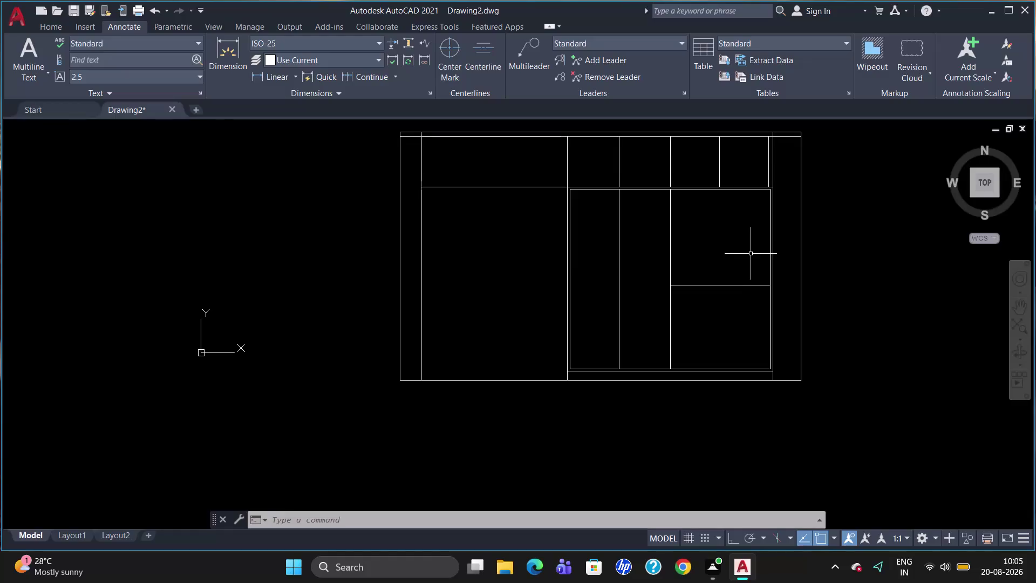
Double the vertical divider with an 18-unit offset copy beside it.
scroll(up, 3)
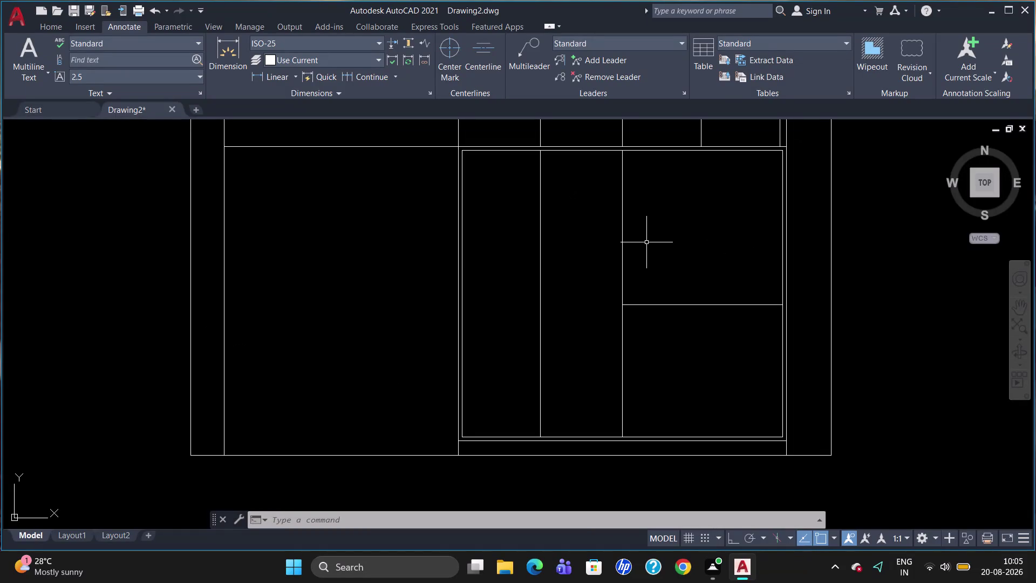
key(o)
key(Return)
text(19)
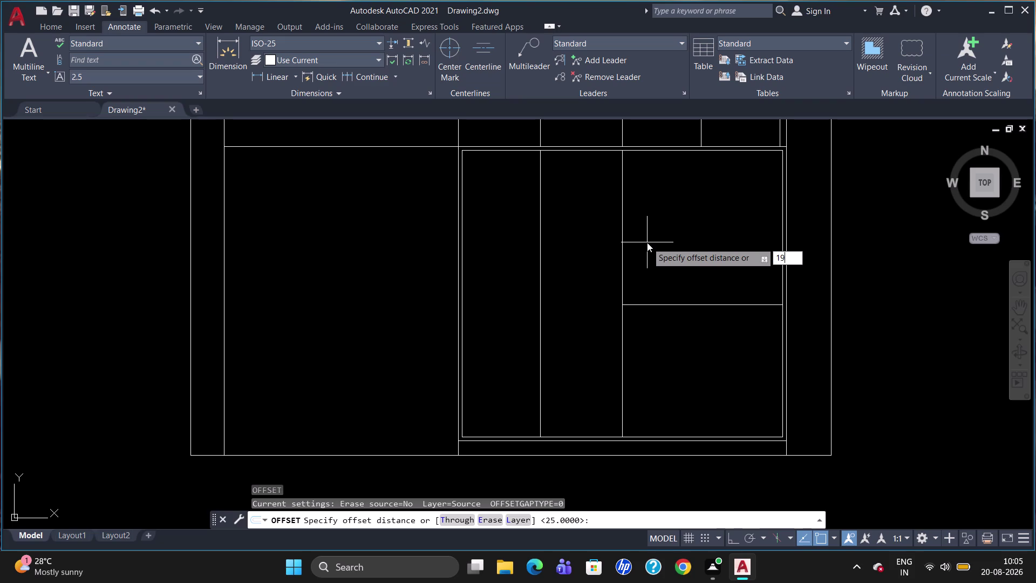
key(BackSpace)
key(8)
key(Return)
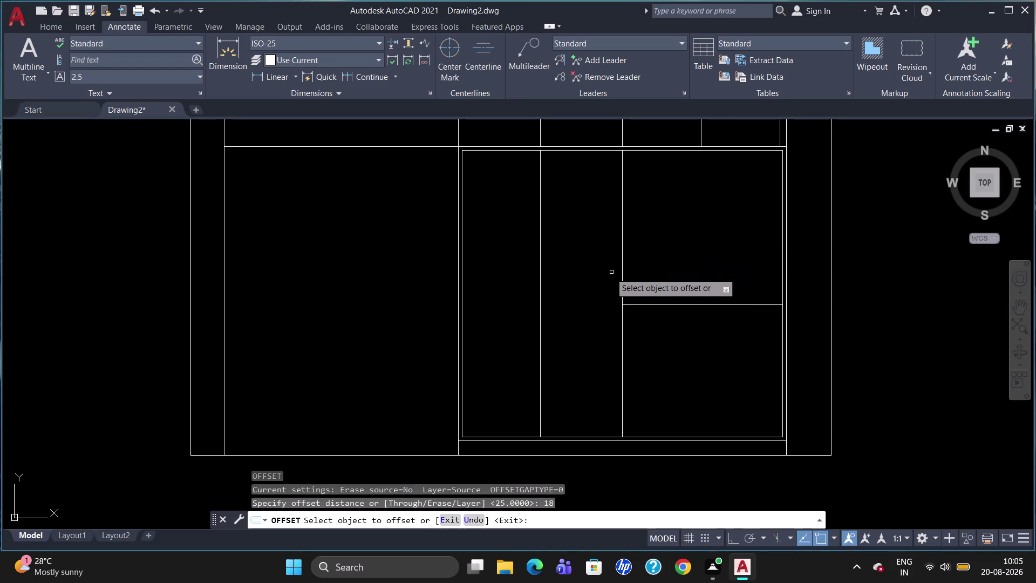
click(622, 279)
click(653, 292)
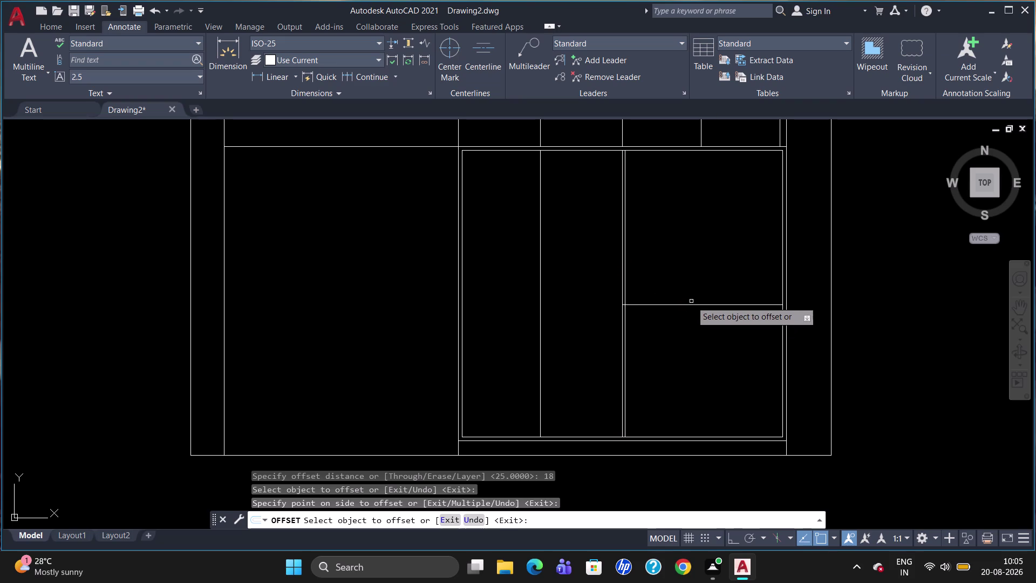
Double the horizontal shelf line with an 18-unit copy just below it.
click(692, 305)
click(692, 315)
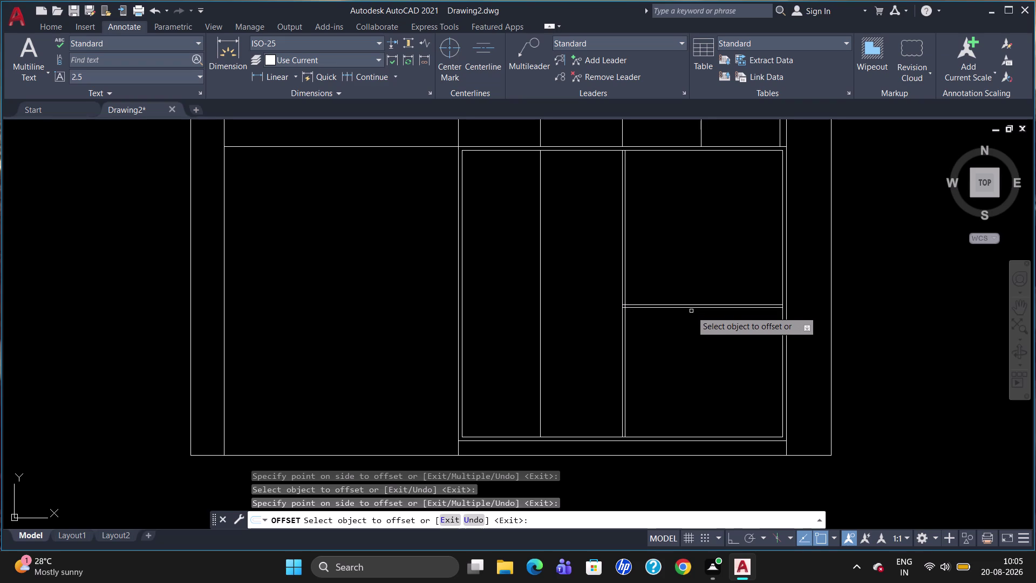
click(704, 307)
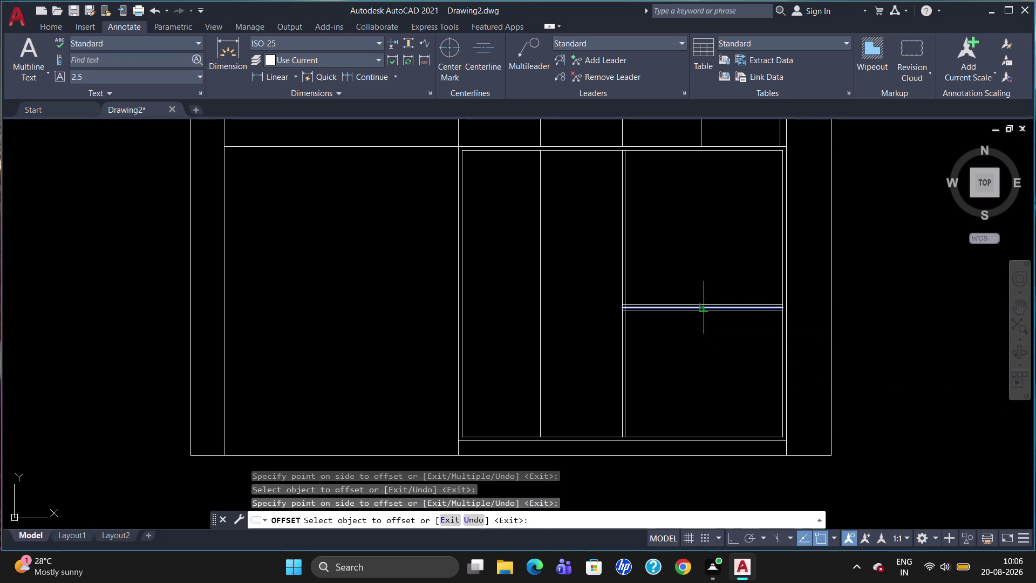
Offset the lower shelf line 200 units down to form a drawer band.
text(200)
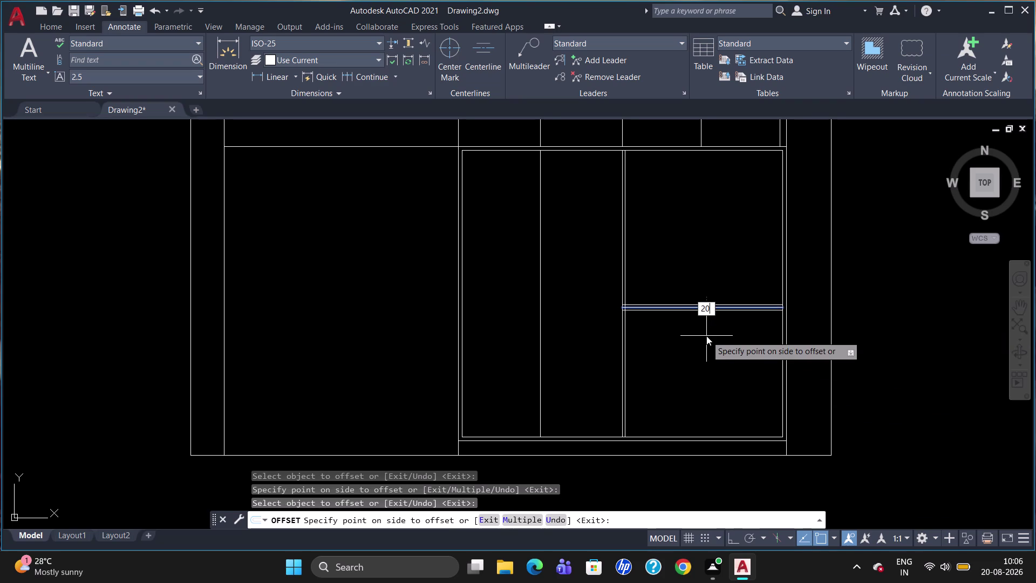
key(Return)
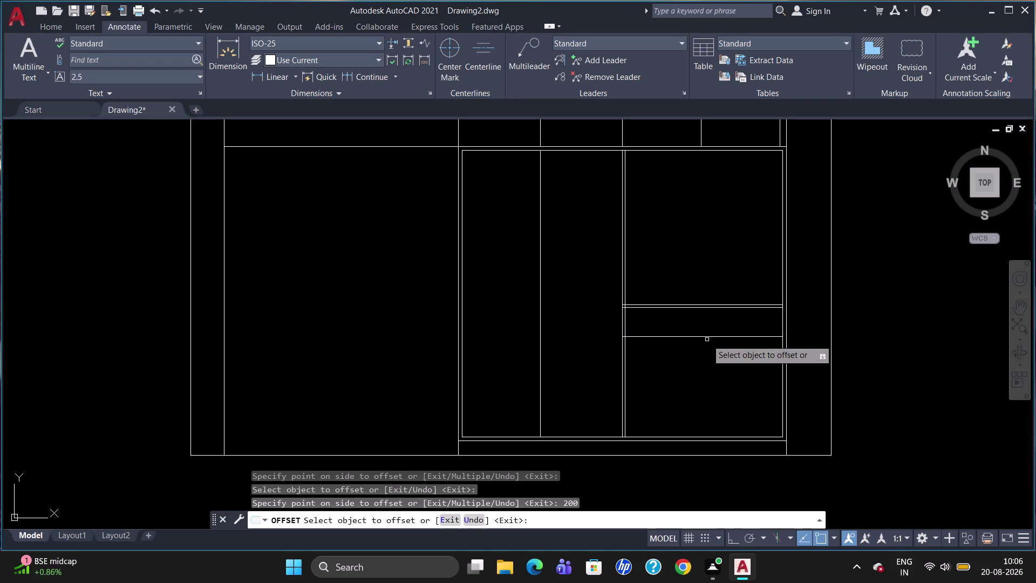
key(Escape)
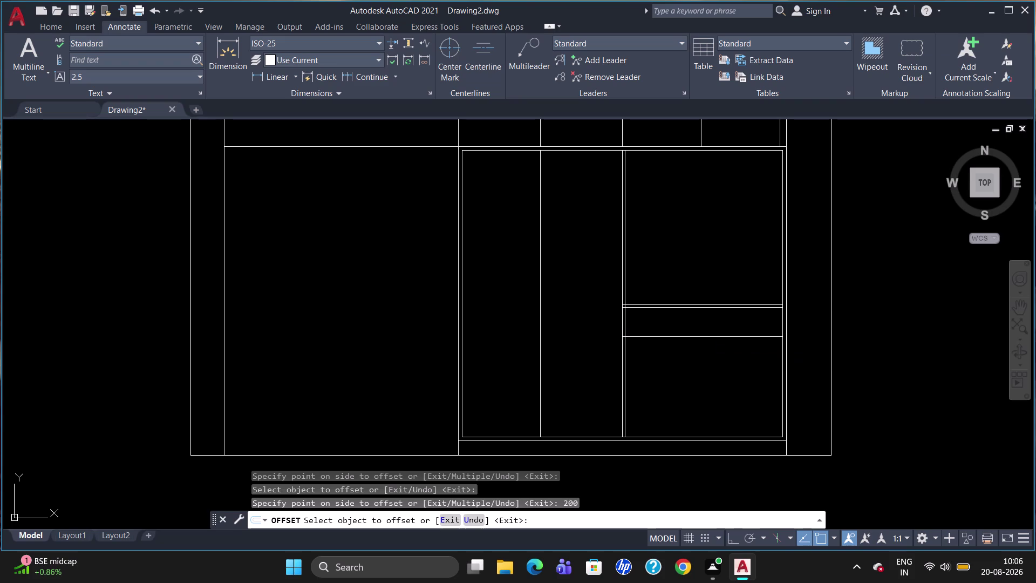
key(l)
key(Return)
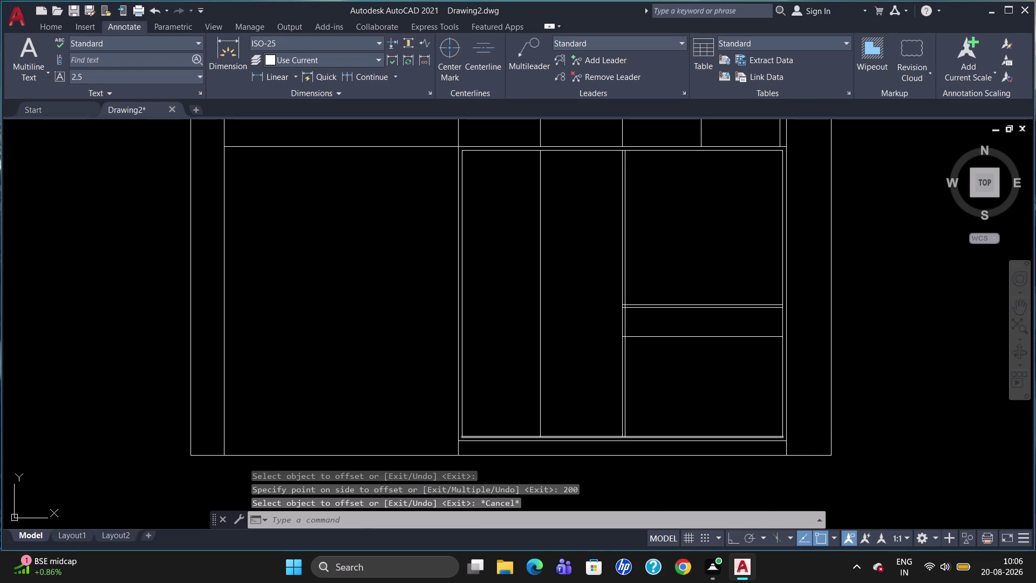
Attempt a line from a two-point midpoint, then cancel the misplaced line.
key(m)
text(2P)
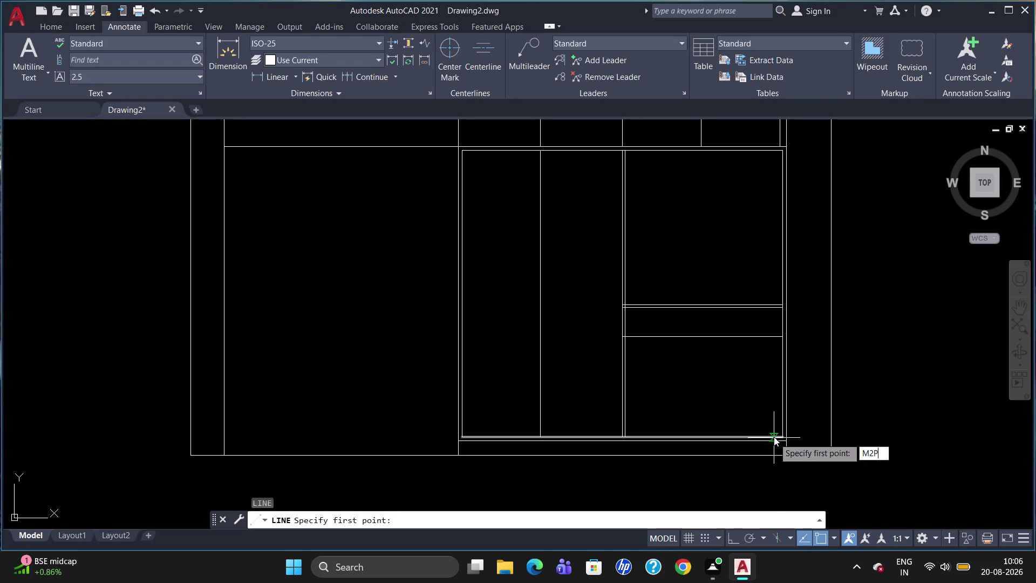
key(Return)
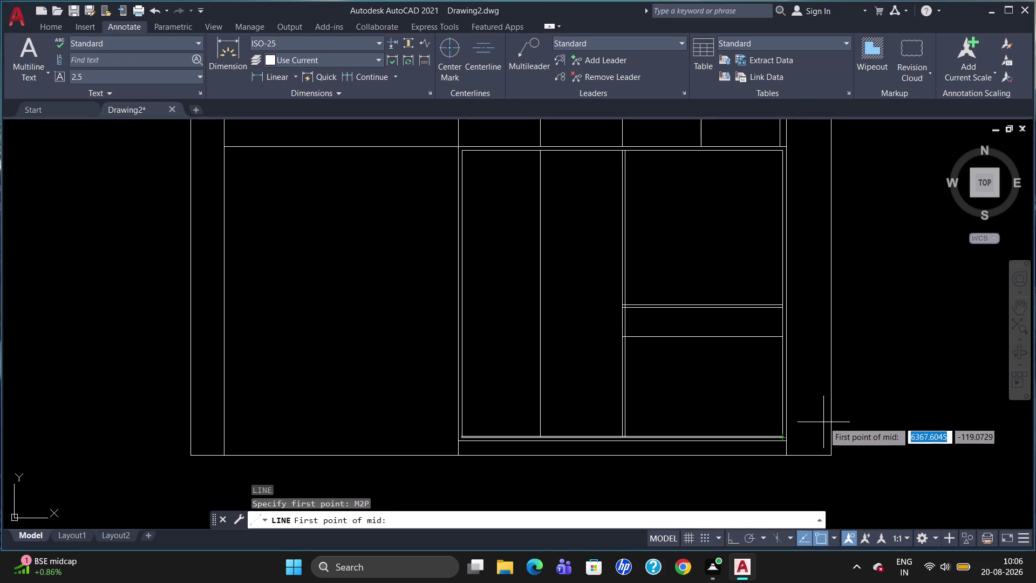
click(784, 334)
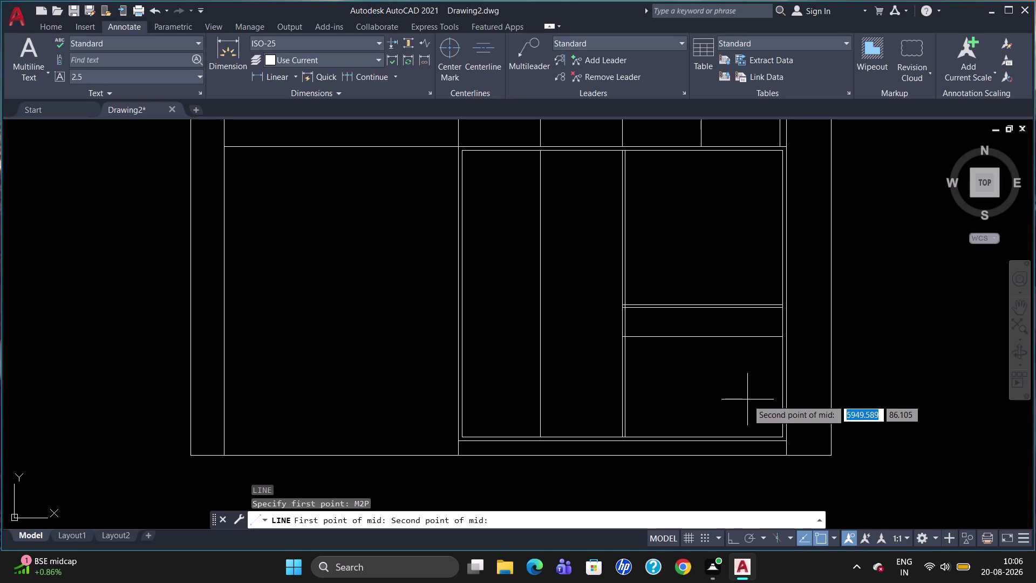
drag(782, 338, 782, 347)
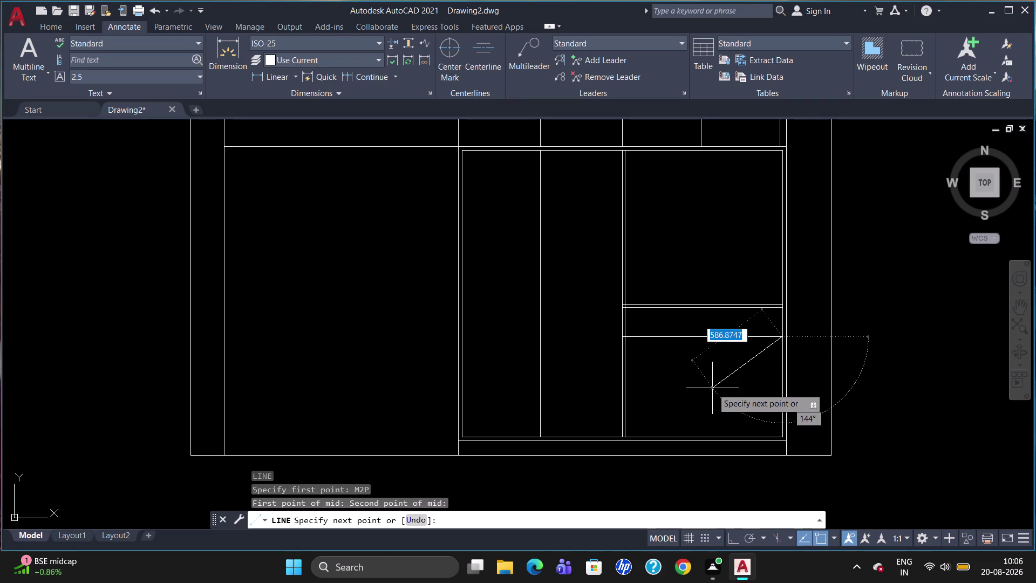
key(Escape)
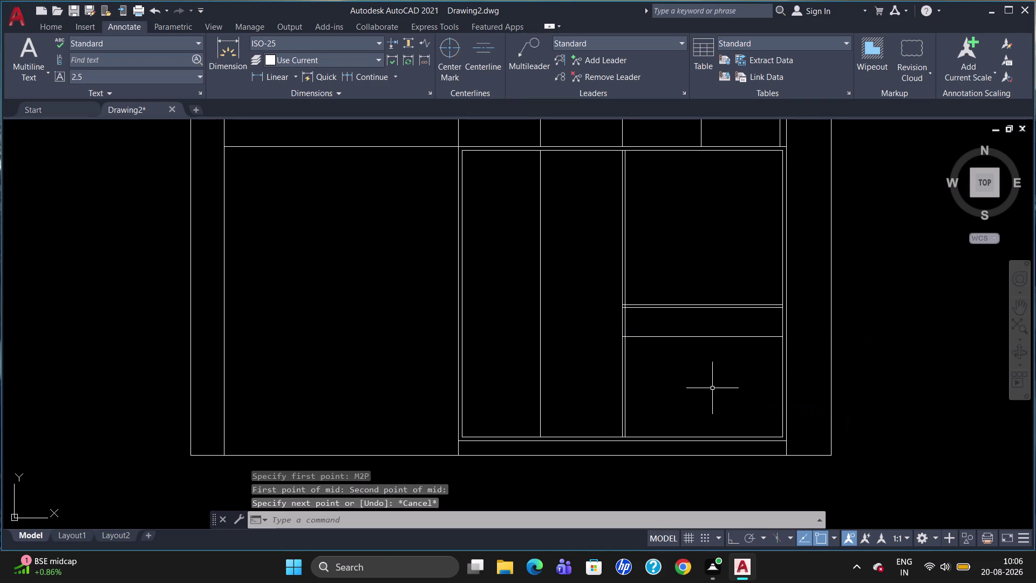
Draw a horizontal drawer line from the right edge's M2P midpoint to the left side.
key(l)
key(Return)
text(M2)
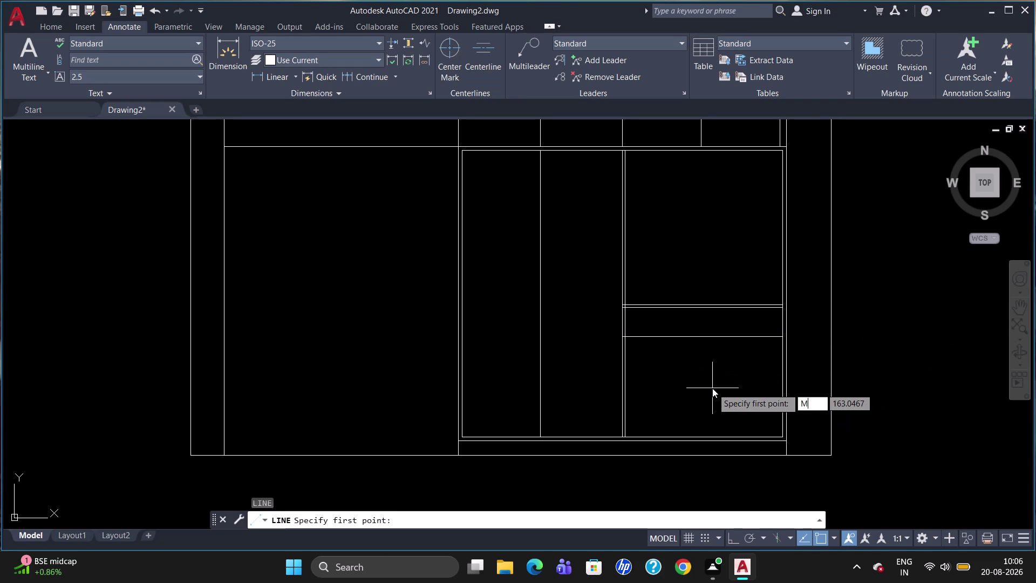
text(P)
key(Return)
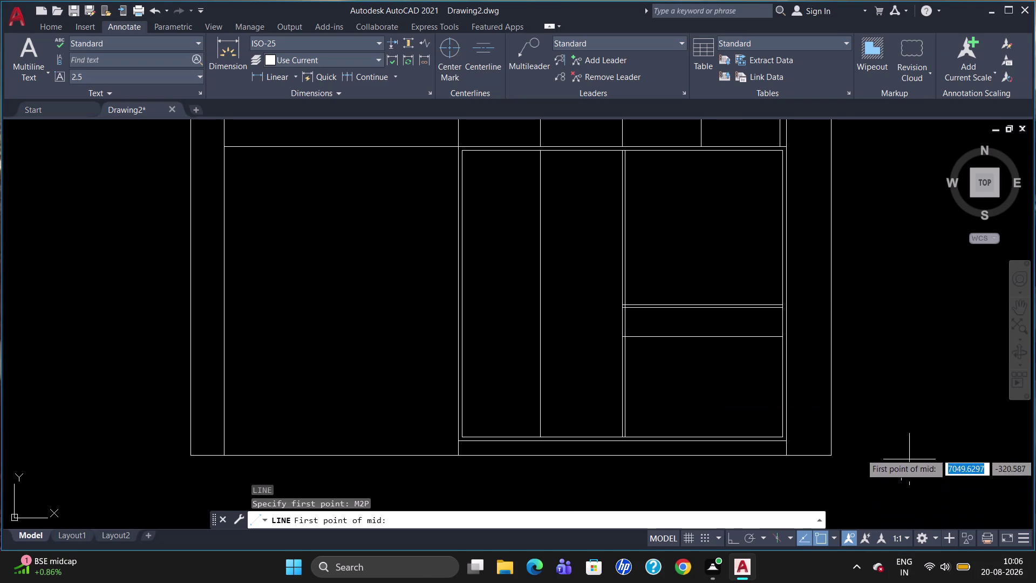
click(782, 437)
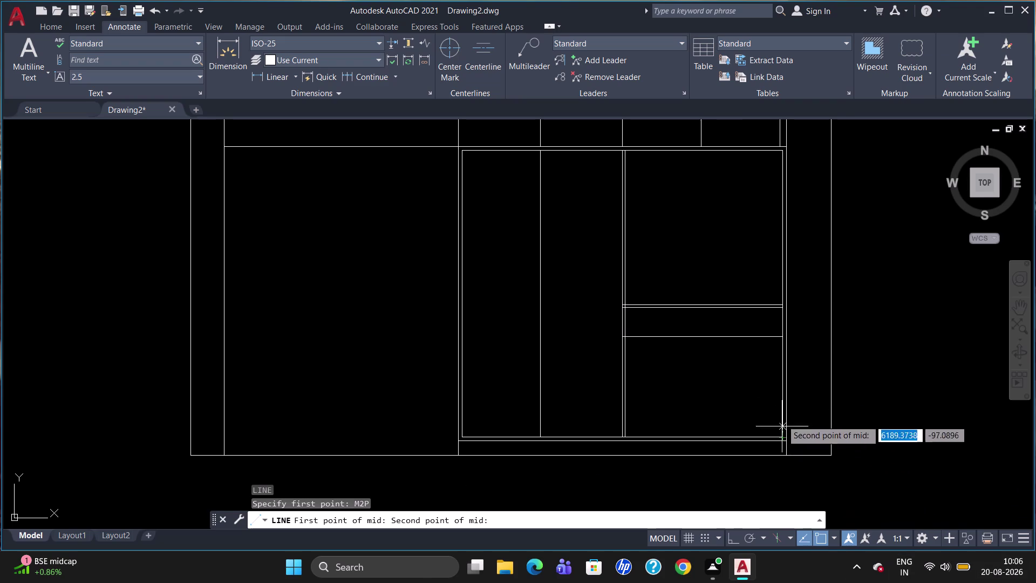
click(779, 338)
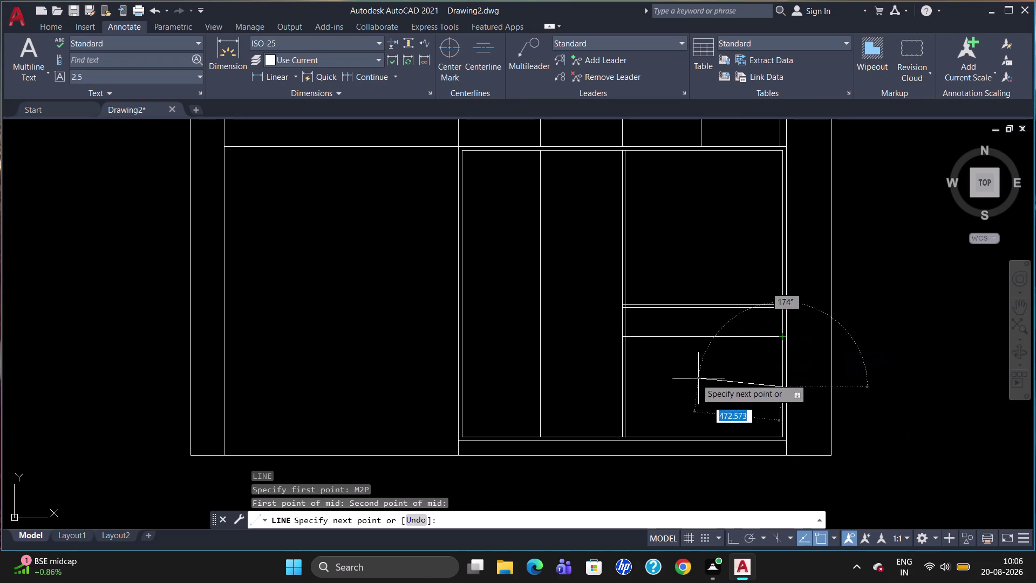
click(625, 386)
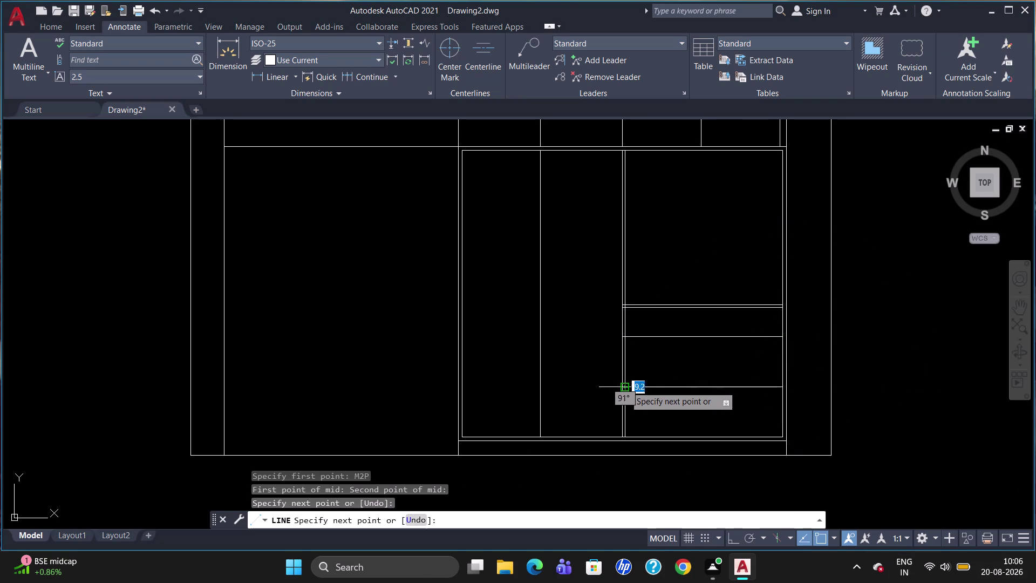
key(Escape)
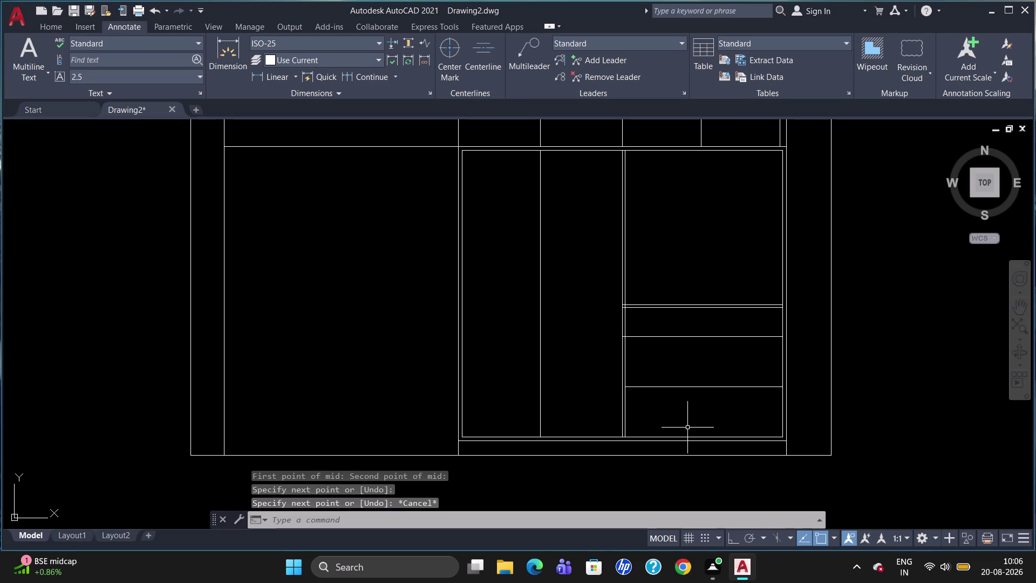
key(o)
key(Return)
Double the new drawer line with an 18-unit offset copy.
key(1)
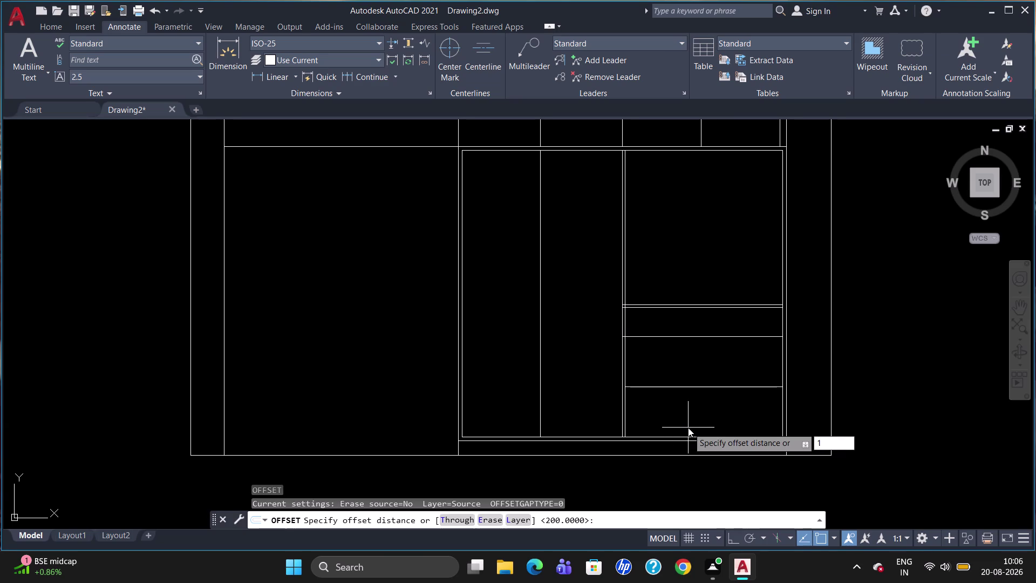
key(8)
key(Return)
click(706, 388)
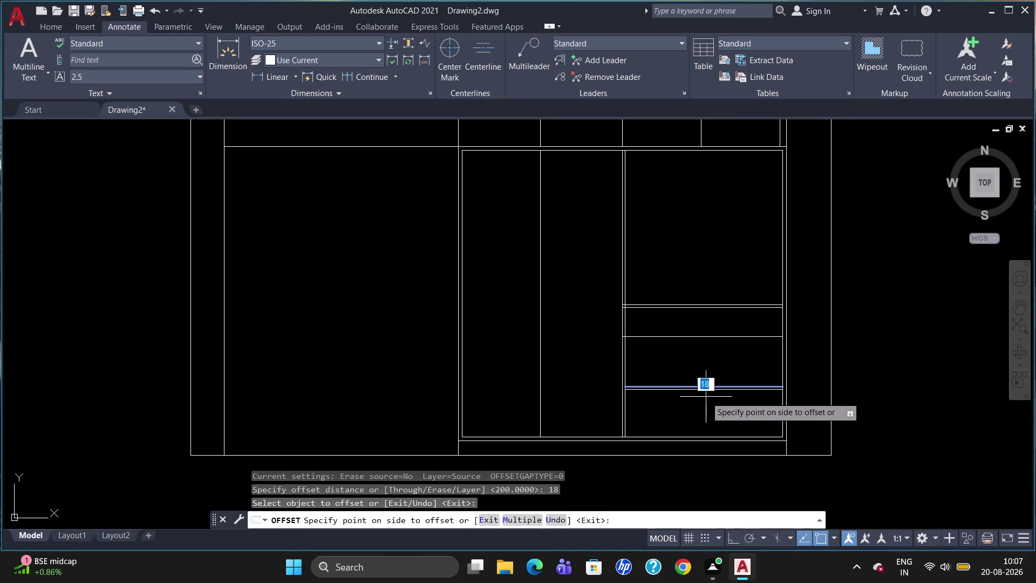
click(706, 397)
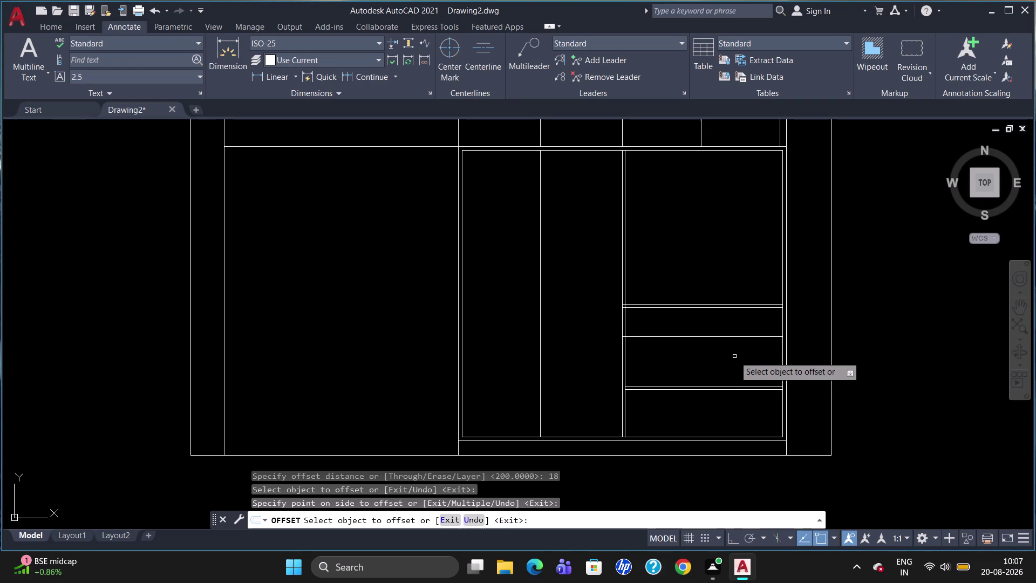
key(Escape)
Trim the overhanging line ends at the double shelf and compartment corners.
text(TR)
key(Return)
key(Return)
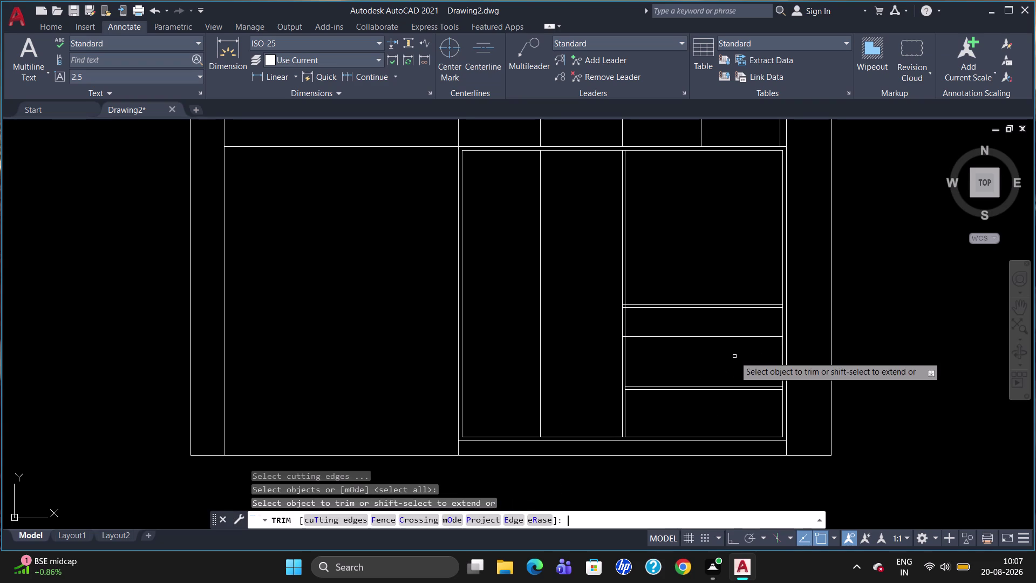
scroll(up, 3)
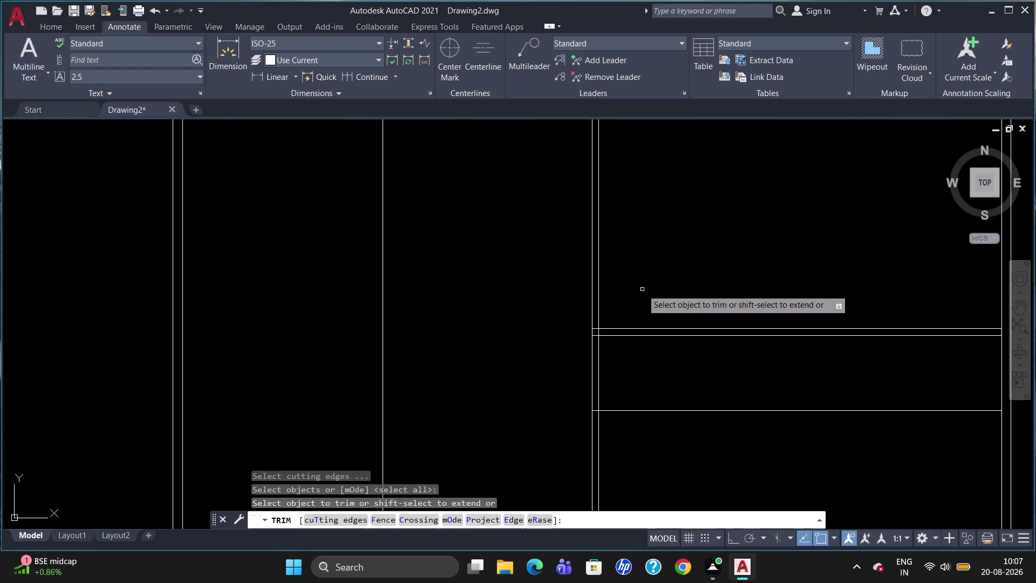
click(594, 336)
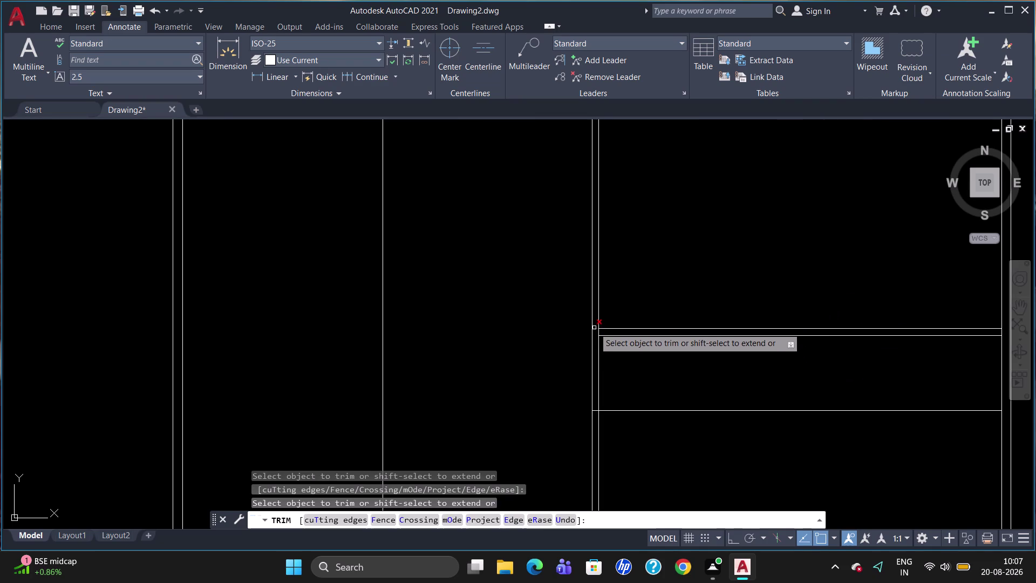
click(594, 328)
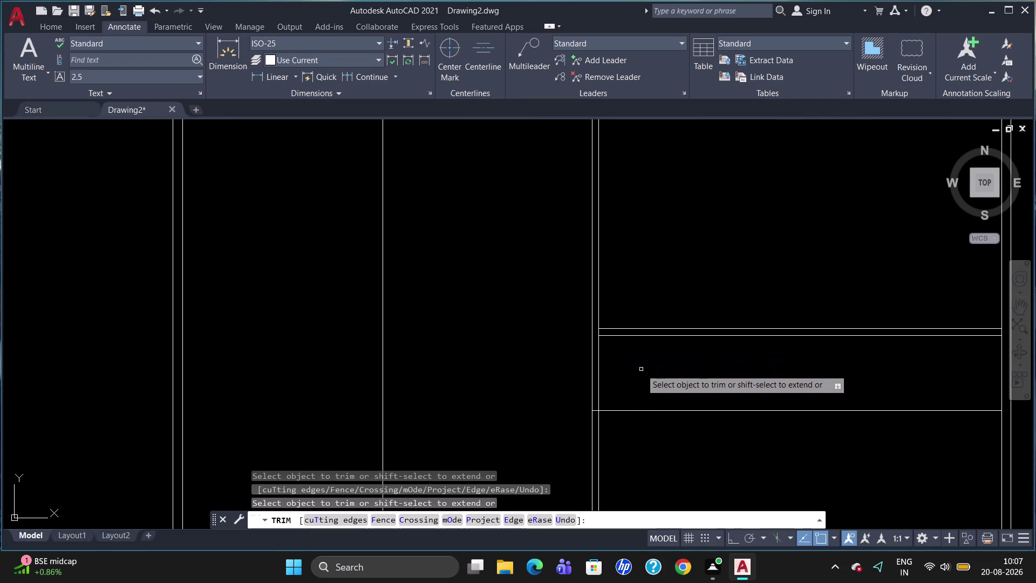
scroll(down, 3)
scroll(up, 3)
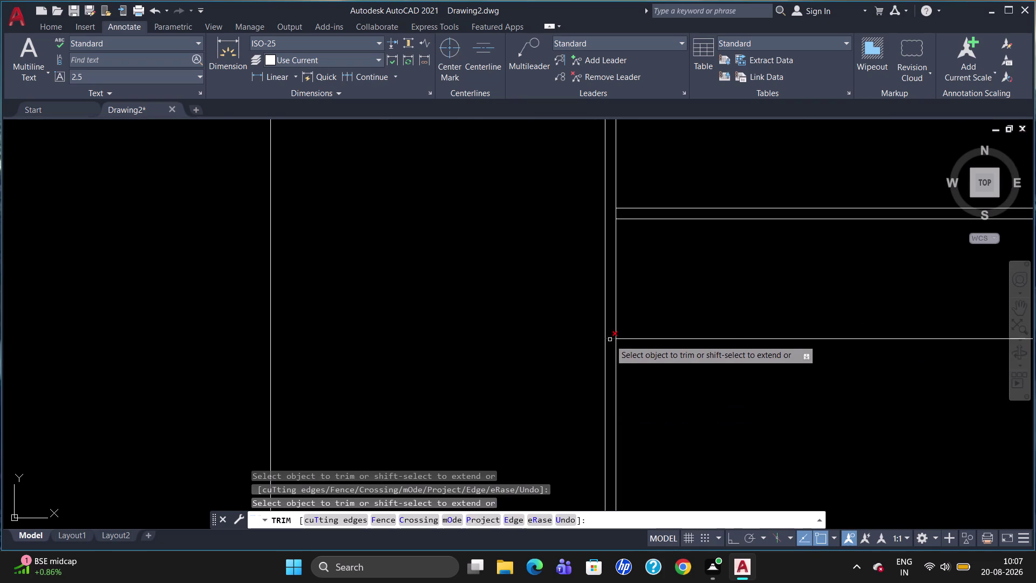
click(610, 340)
scroll(down, 3)
scroll(down, 3)
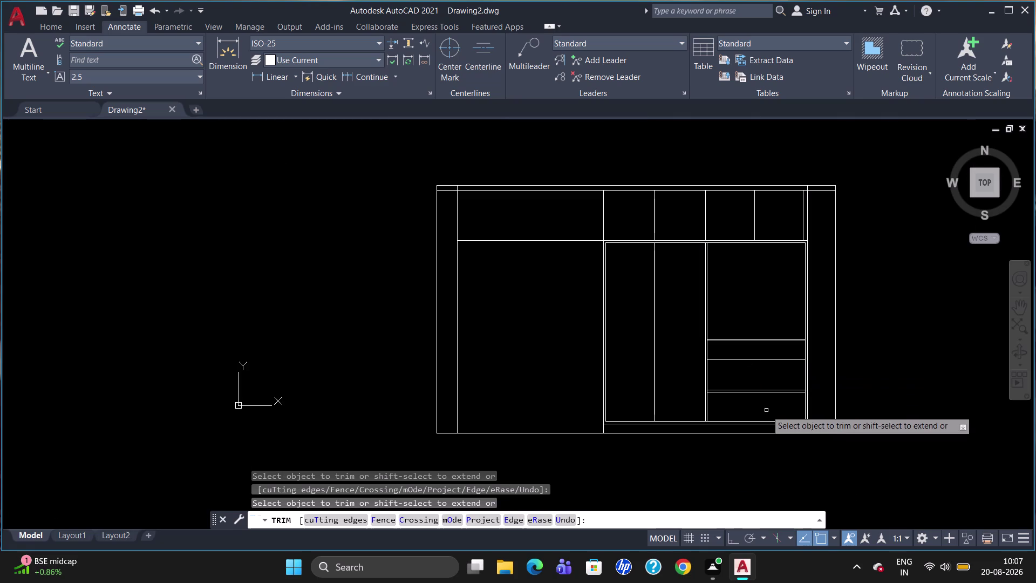
key(Escape)
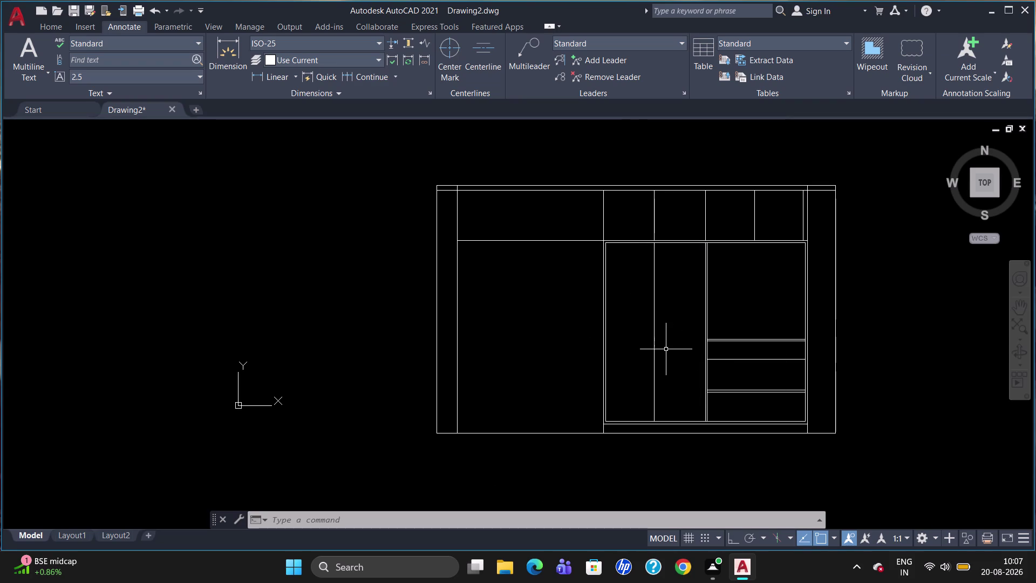
Double the central vertical divider with 9-unit offset copies.
key(o)
key(Return)
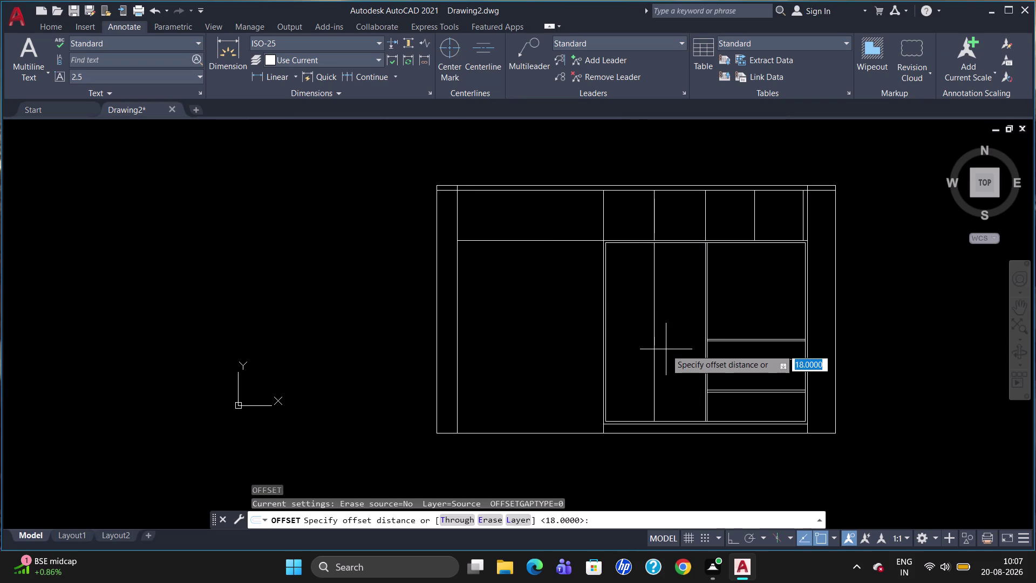
key(9)
key(Return)
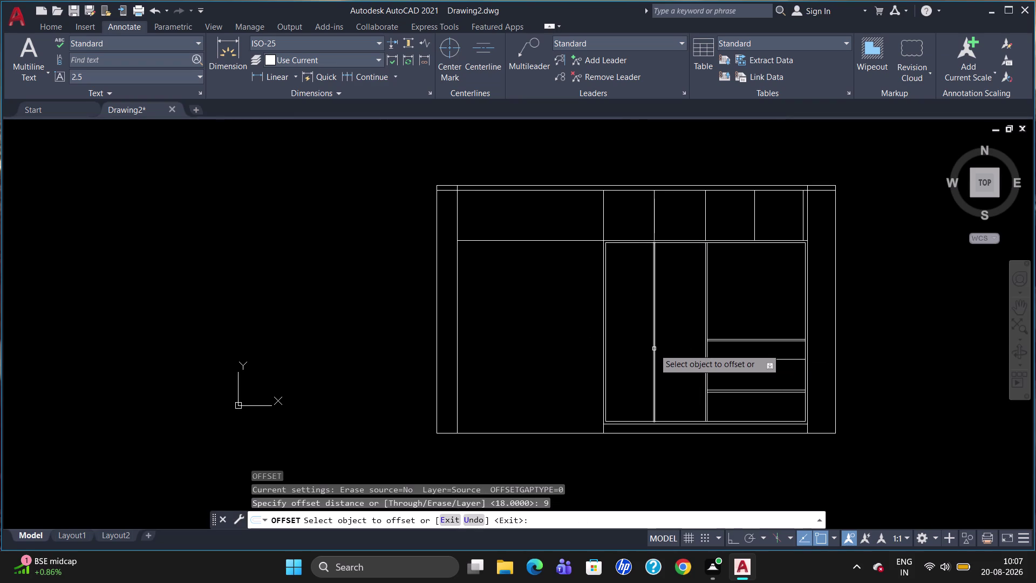
click(655, 348)
click(667, 350)
scroll(up, 3)
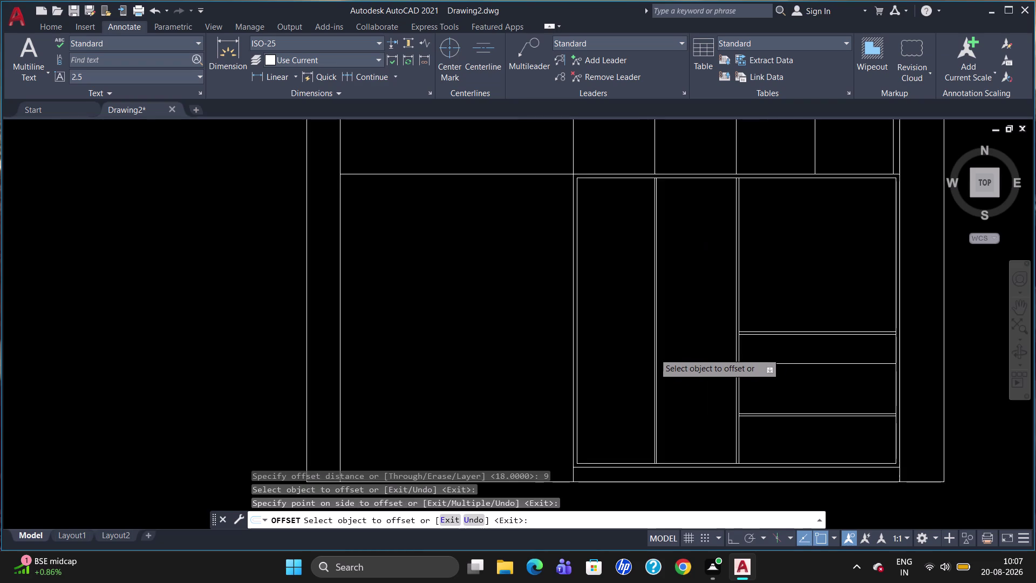
click(654, 352)
click(647, 357)
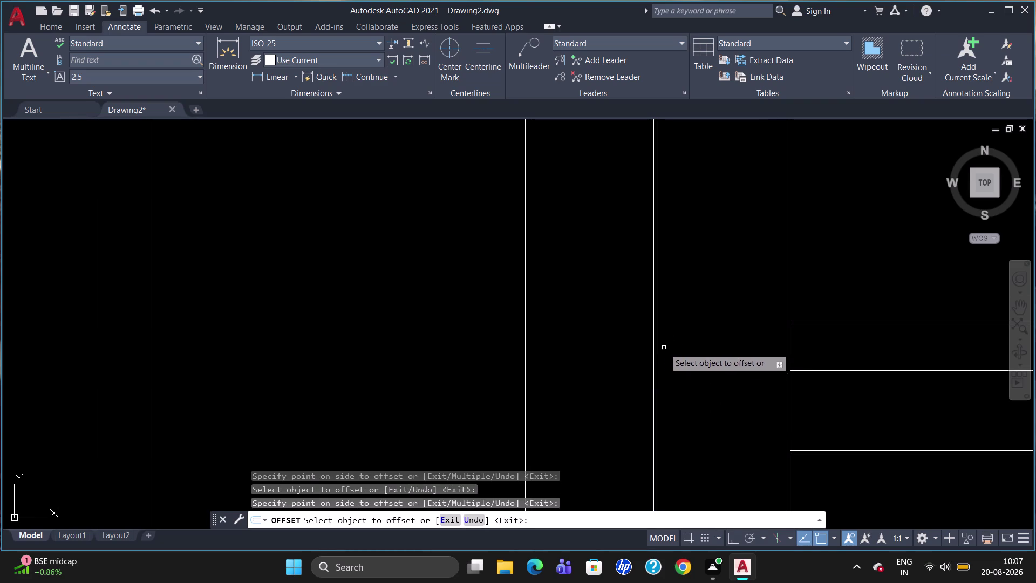
key(Escape)
Delete the unwanted extra line beside the divider.
scroll(up, 3)
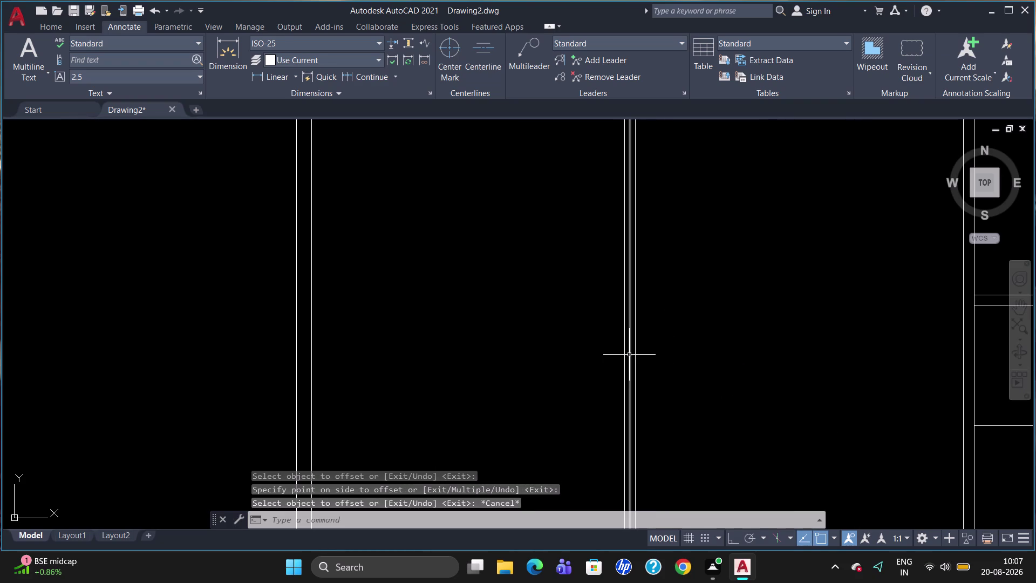
click(629, 356)
key(Delete)
scroll(down, 3)
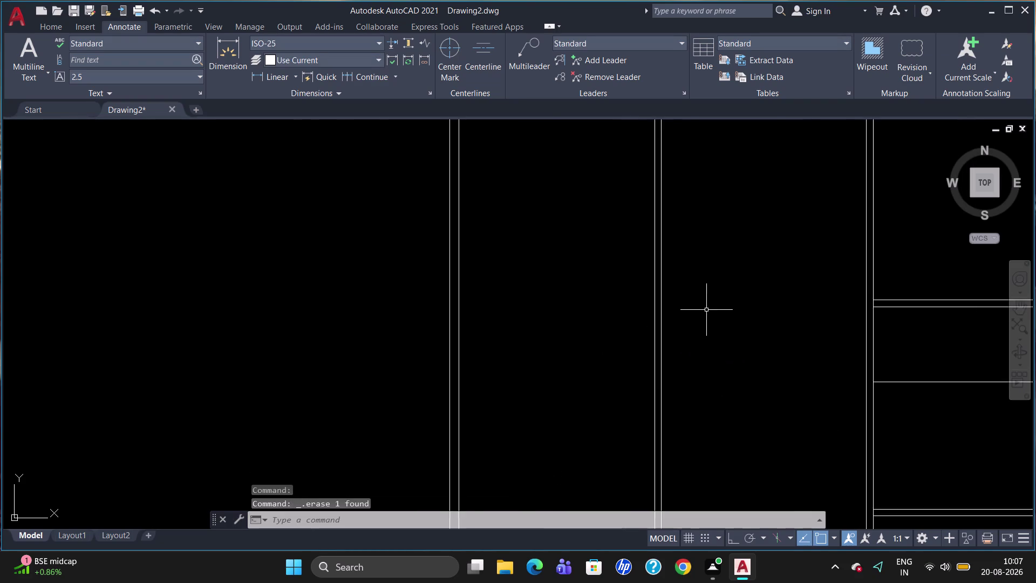
scroll(down, 3)
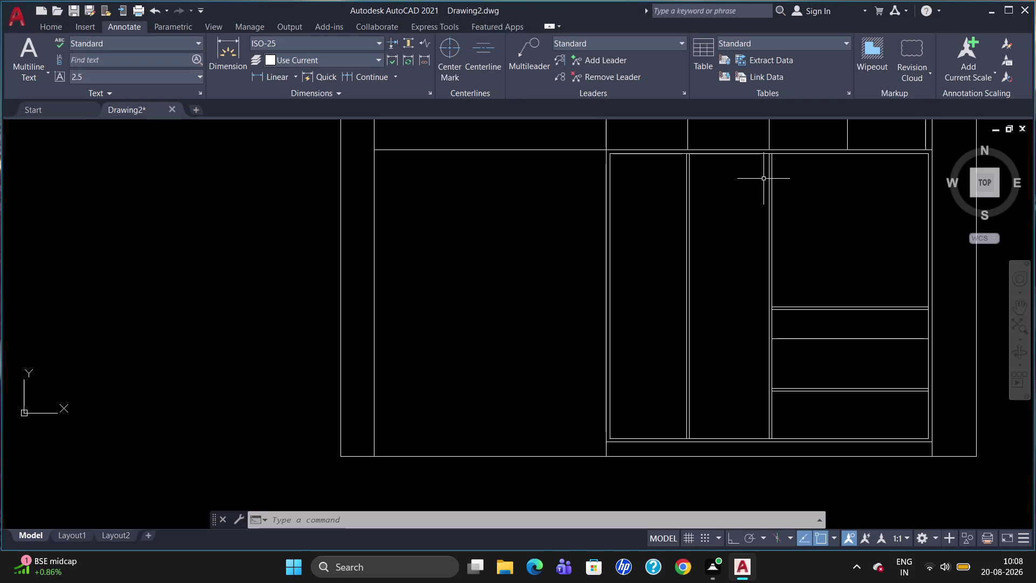
Draw a shelf line across the compartment, tracked 400 units down from its top corner.
key(l)
key(Return)
text(TK)
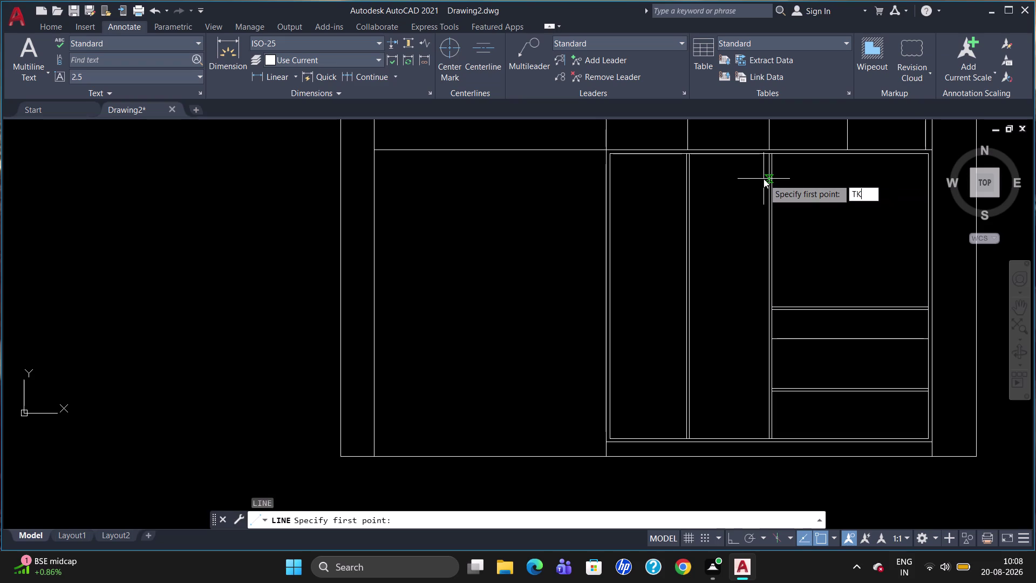
key(Return)
click(770, 157)
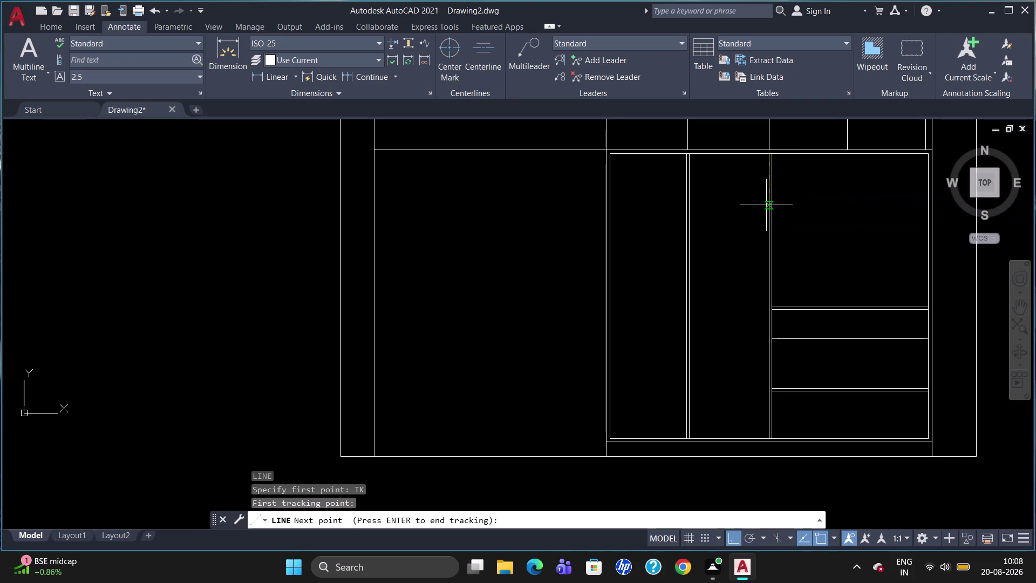
text(400)
key(Return)
key(Return)
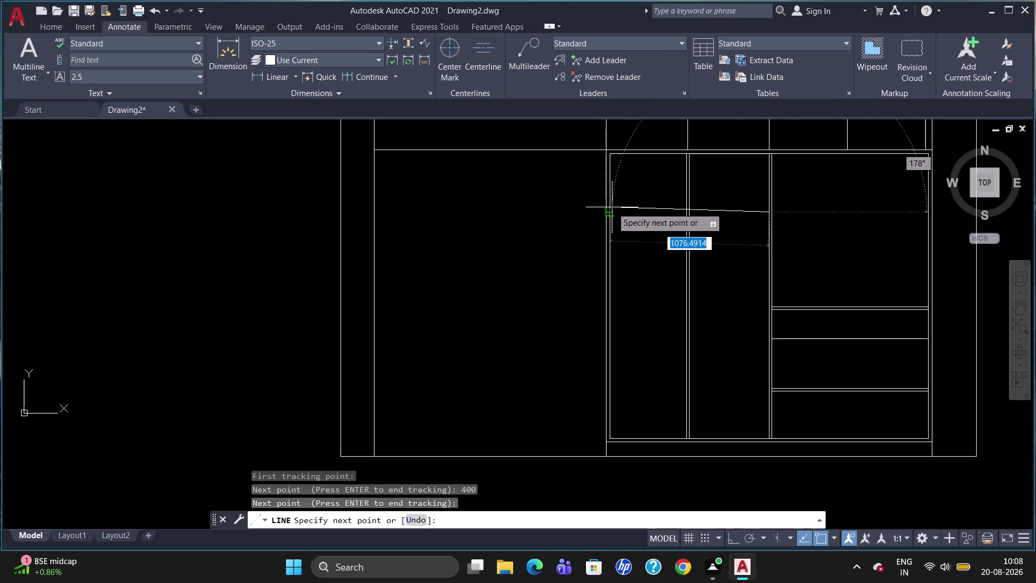
scroll(up, 3)
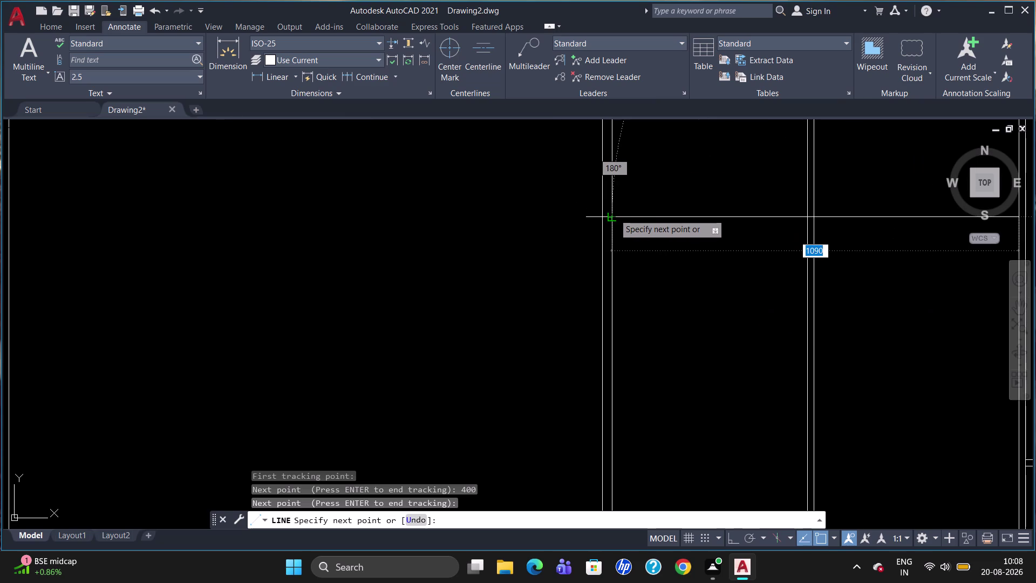
click(614, 214)
key(Escape)
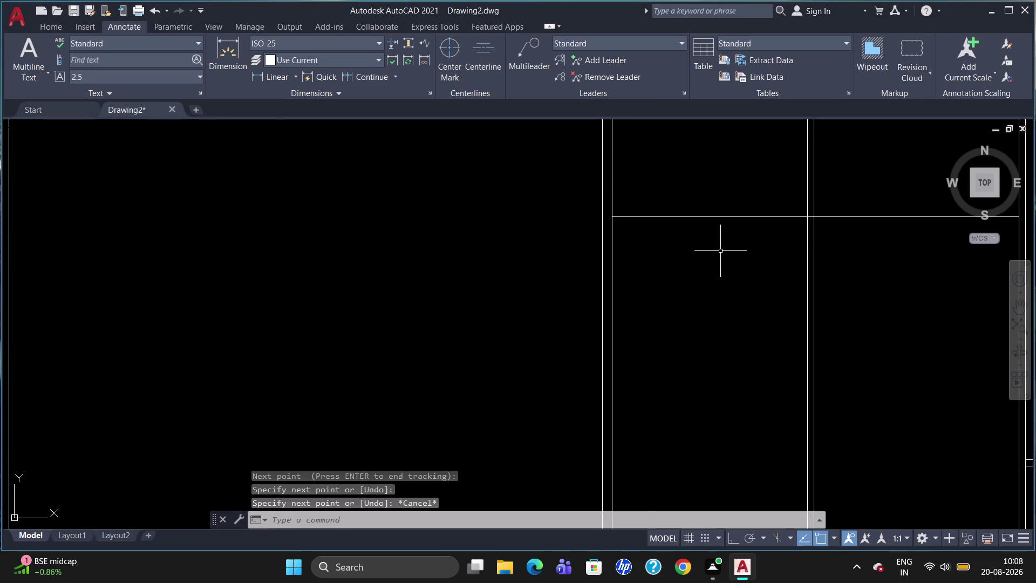
scroll(down, 3)
Double the new shelf line with an 18-unit offset copy below it.
key(o)
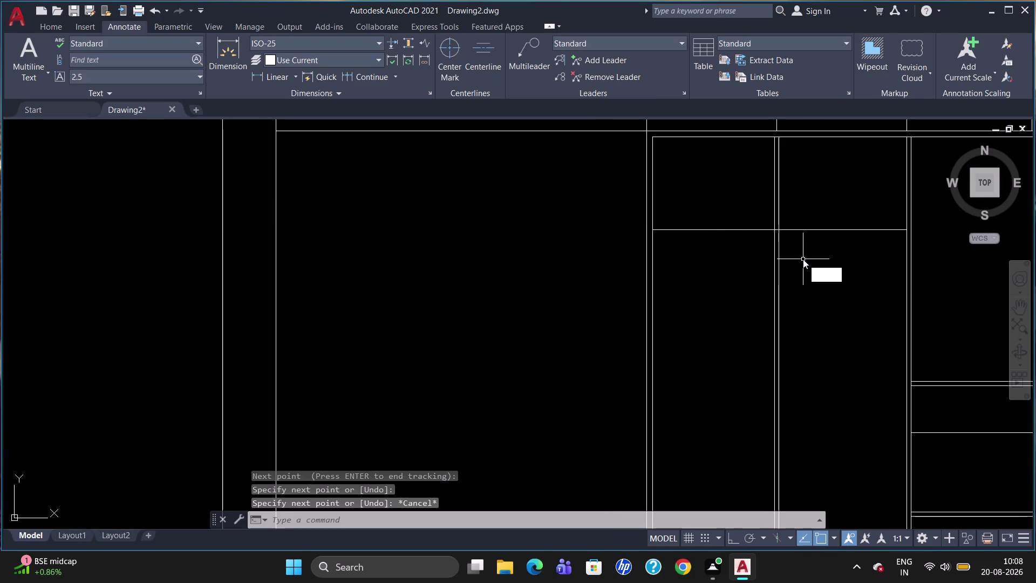
key(Return)
key(2)
key(BackSpace)
text(1)
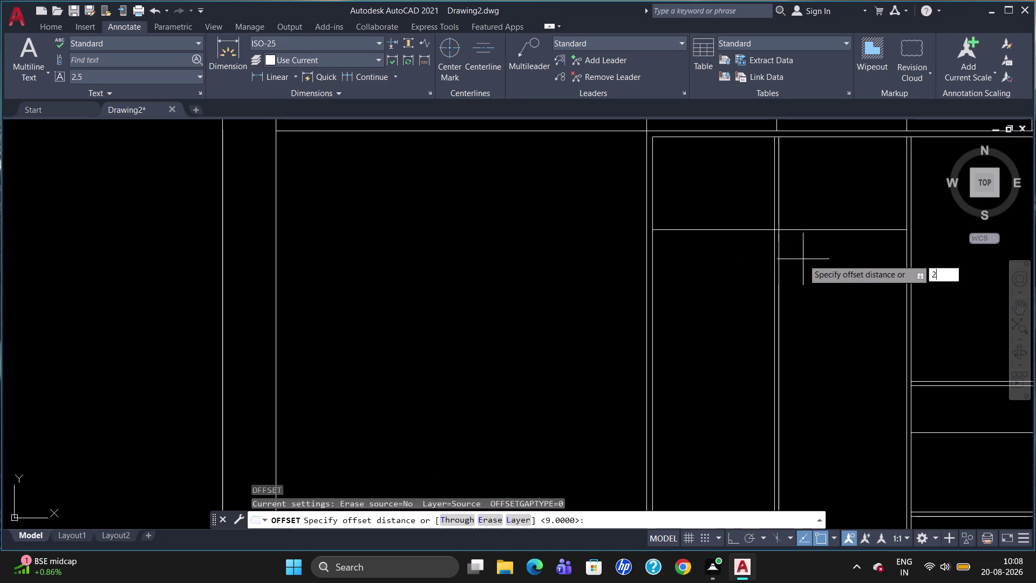
text(8)
key(Return)
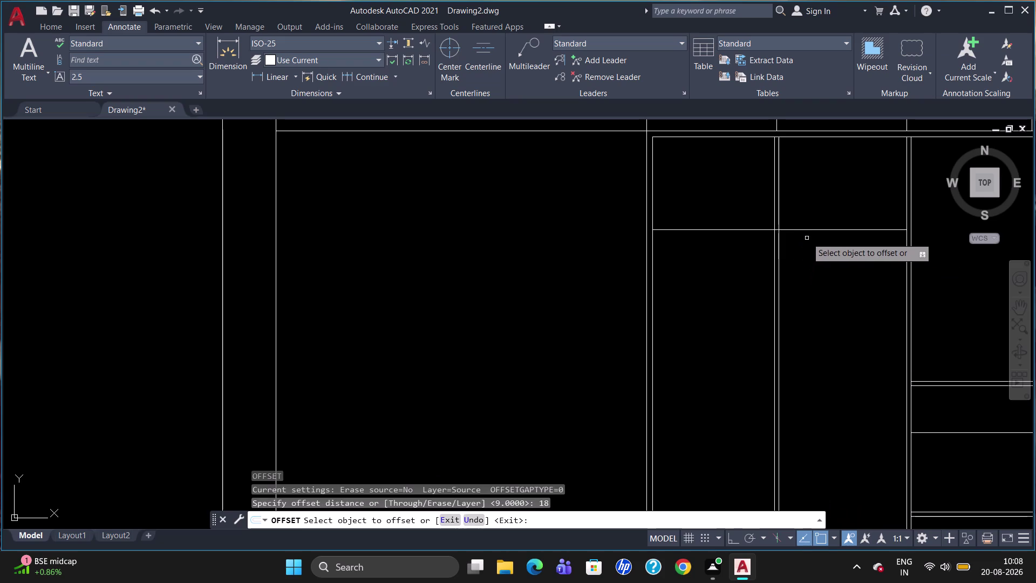
click(810, 230)
click(810, 253)
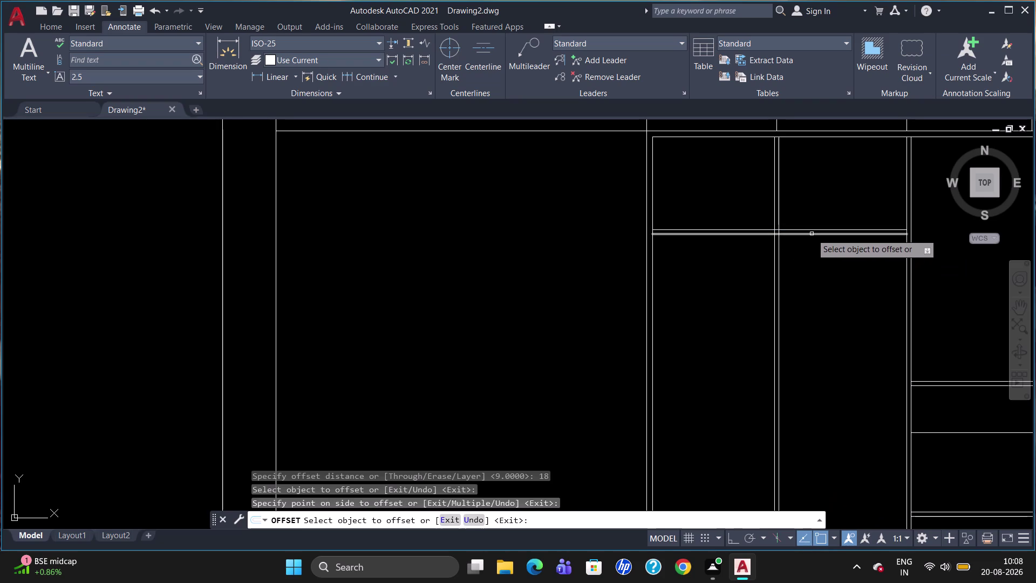
Offset another shelf line 400 units lower and select the lower shelf line.
click(812, 234)
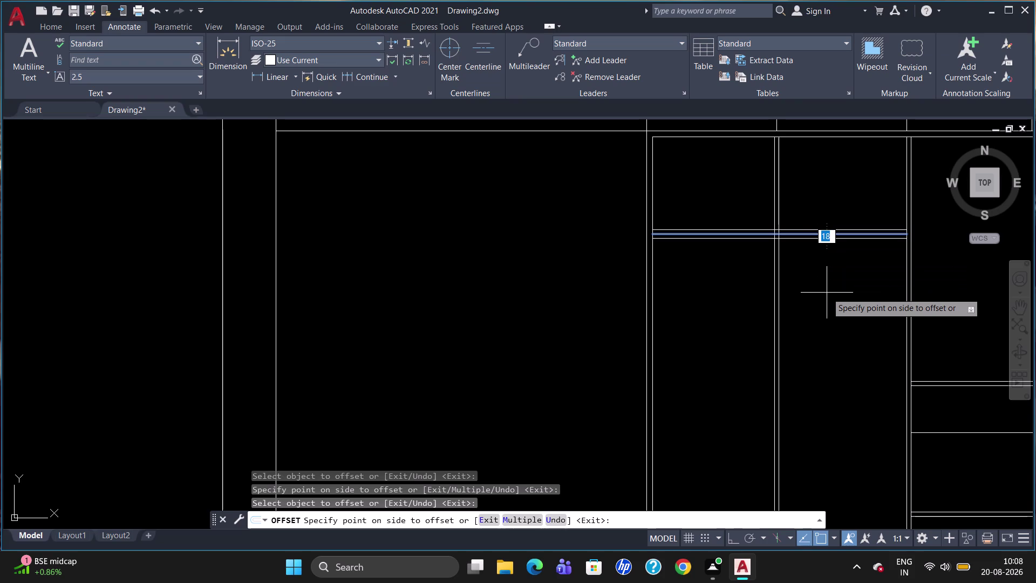
text(40)
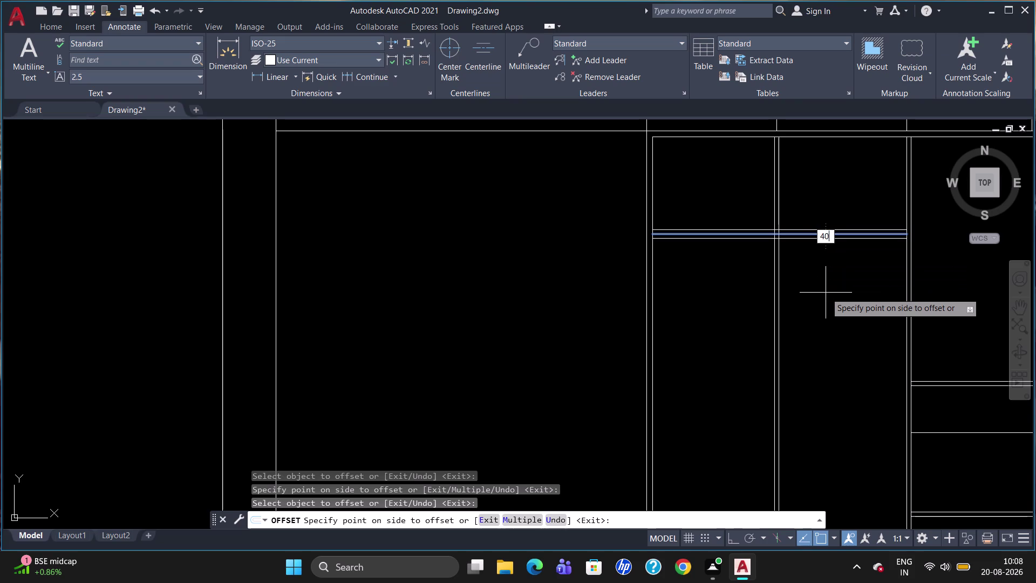
text(0)
key(Return)
scroll(down, 3)
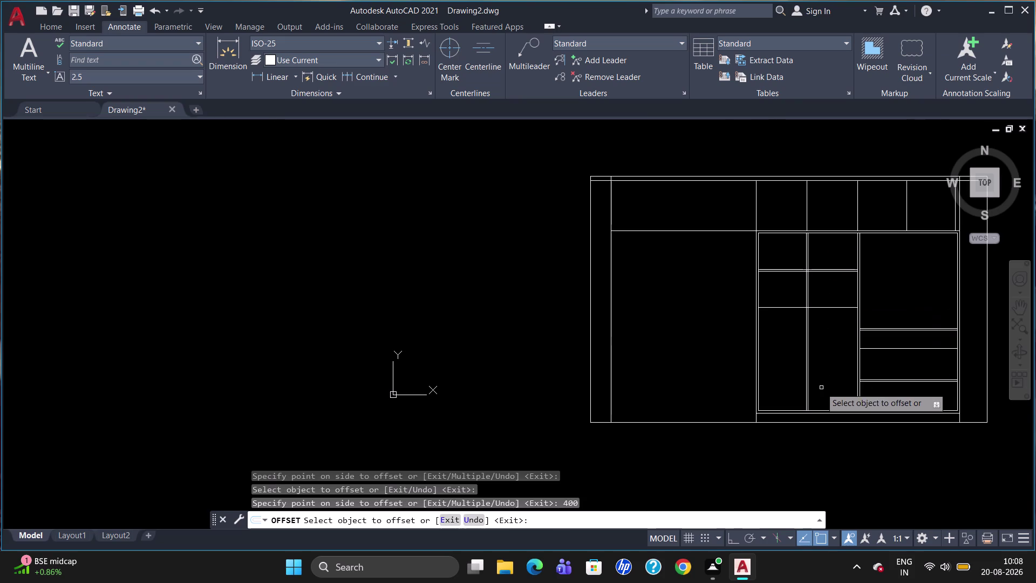
key(Escape)
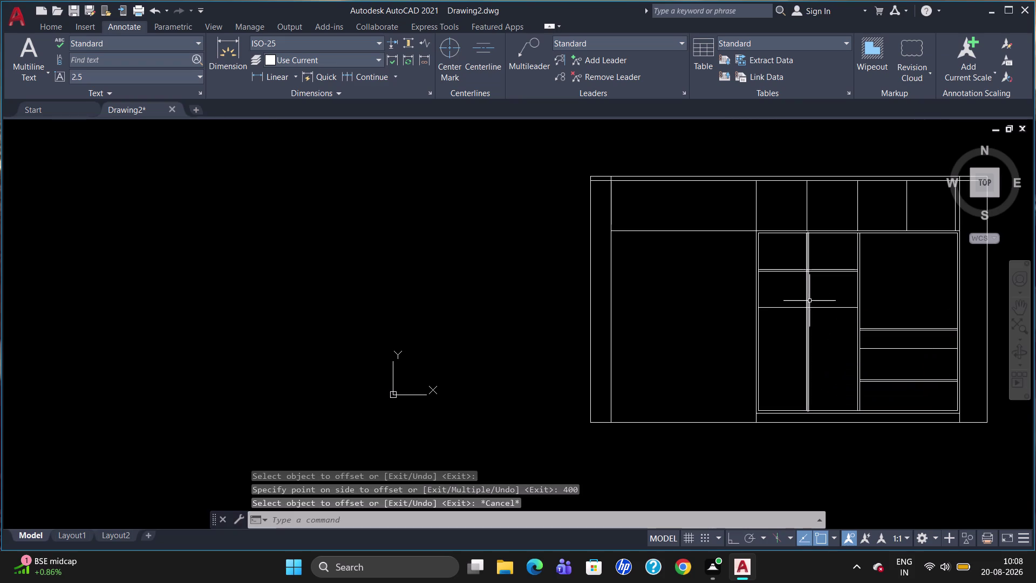
click(819, 307)
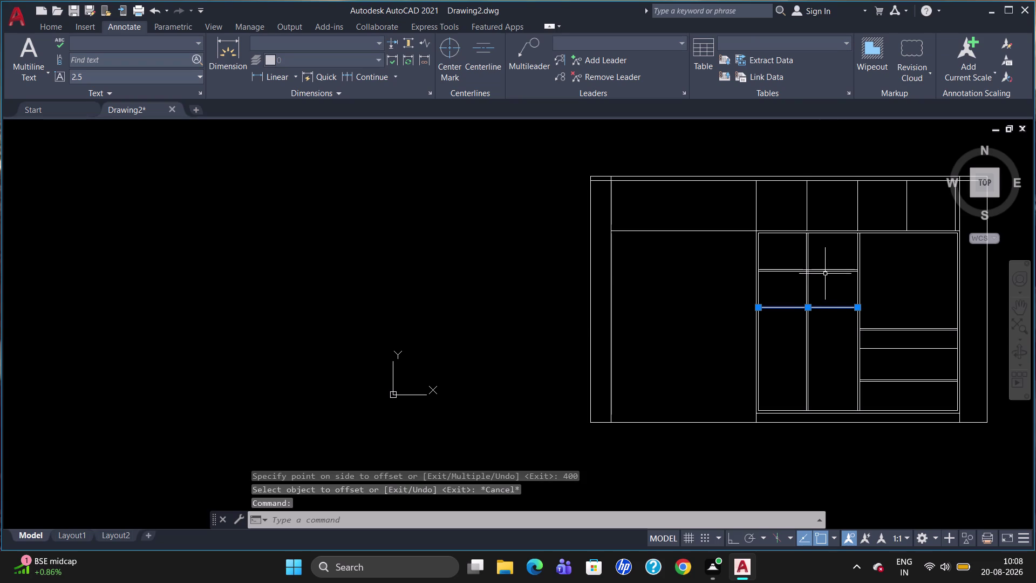
Erase the shelf lines from the door section.
key(Escape)
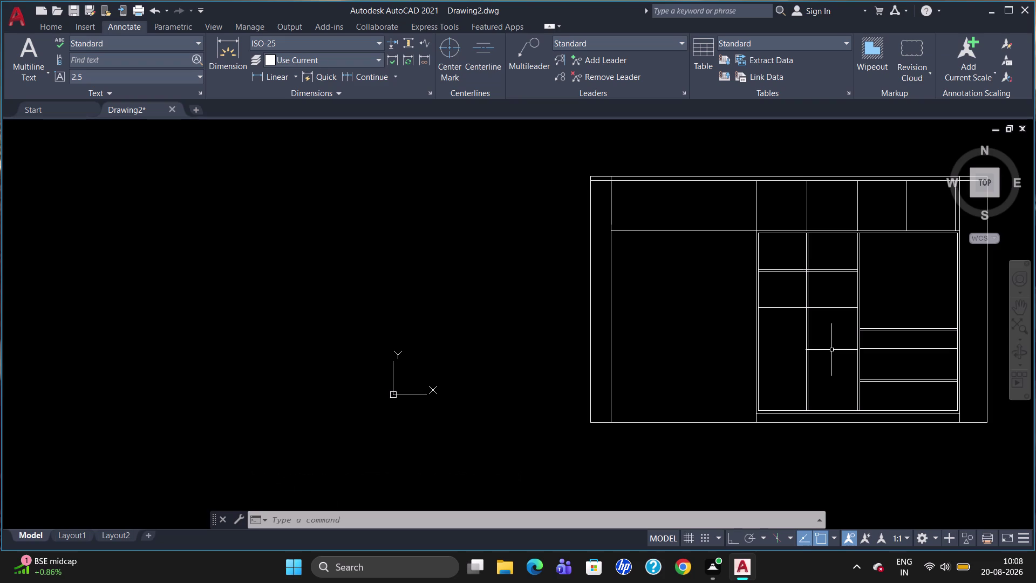
scroll(up, 3)
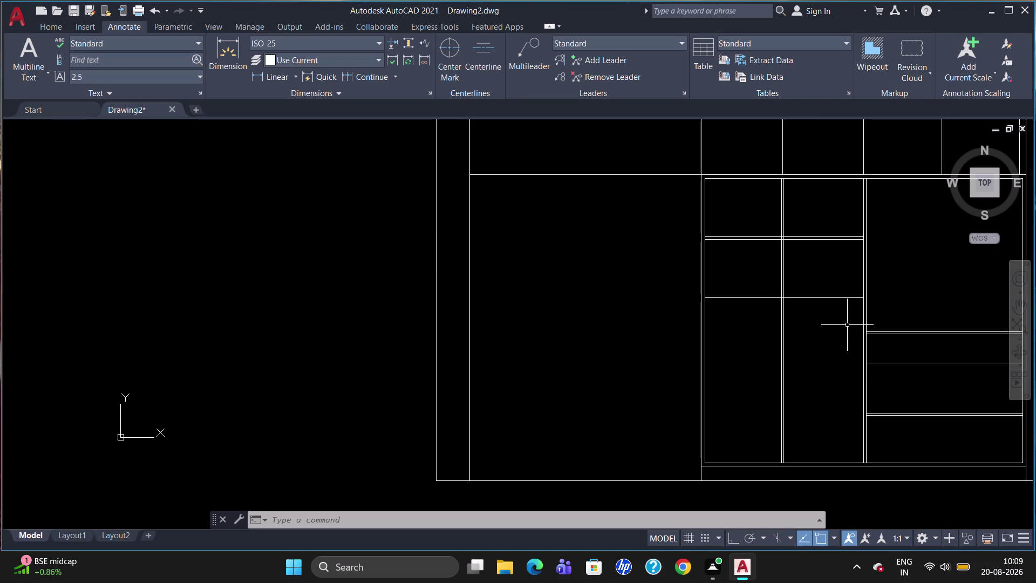
click(807, 298)
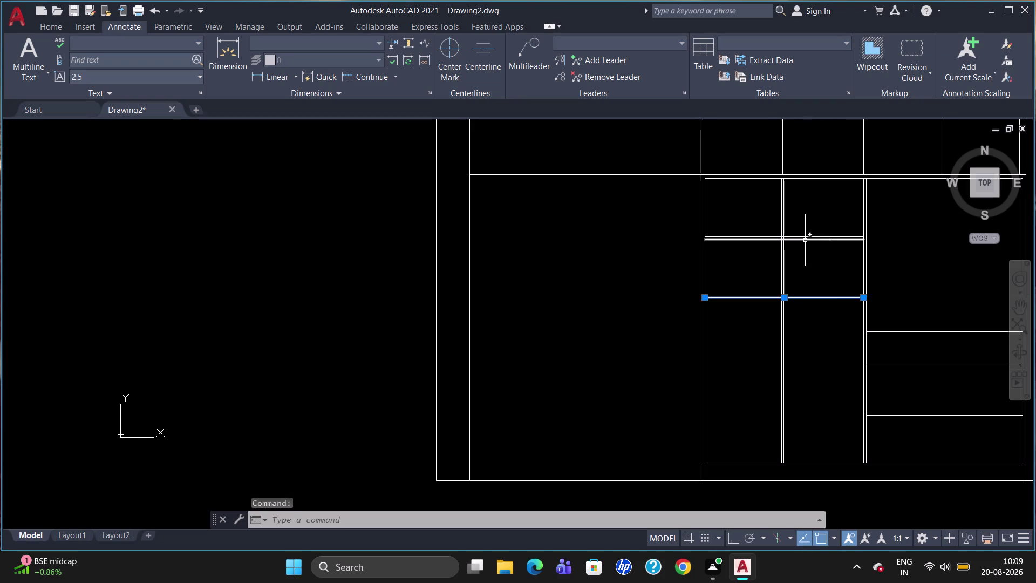
click(805, 239)
click(806, 237)
key(Delete)
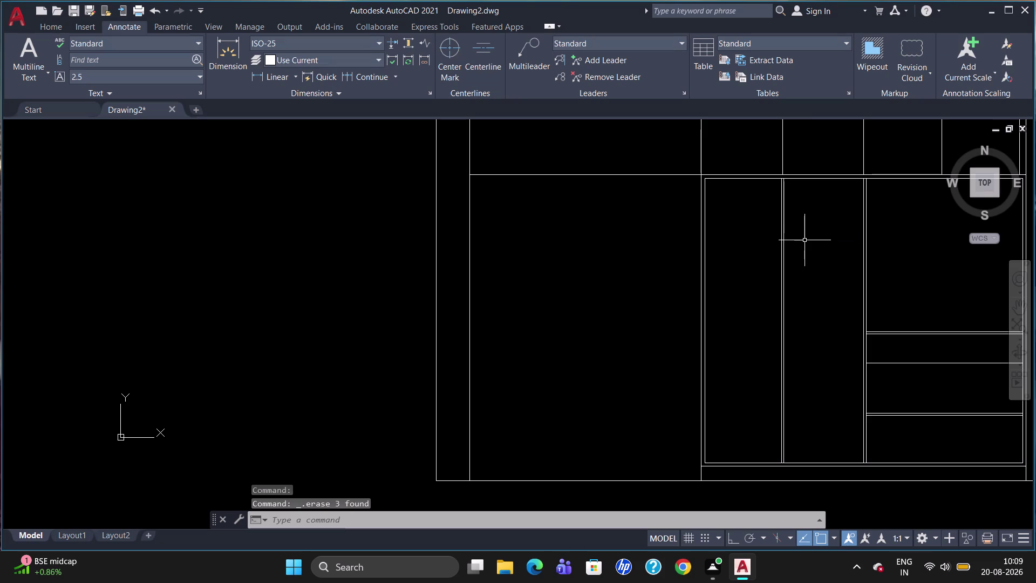
Open Point Style with PTYPE and choose the X-shaped point marker.
key(p)
key(d)
text(T)
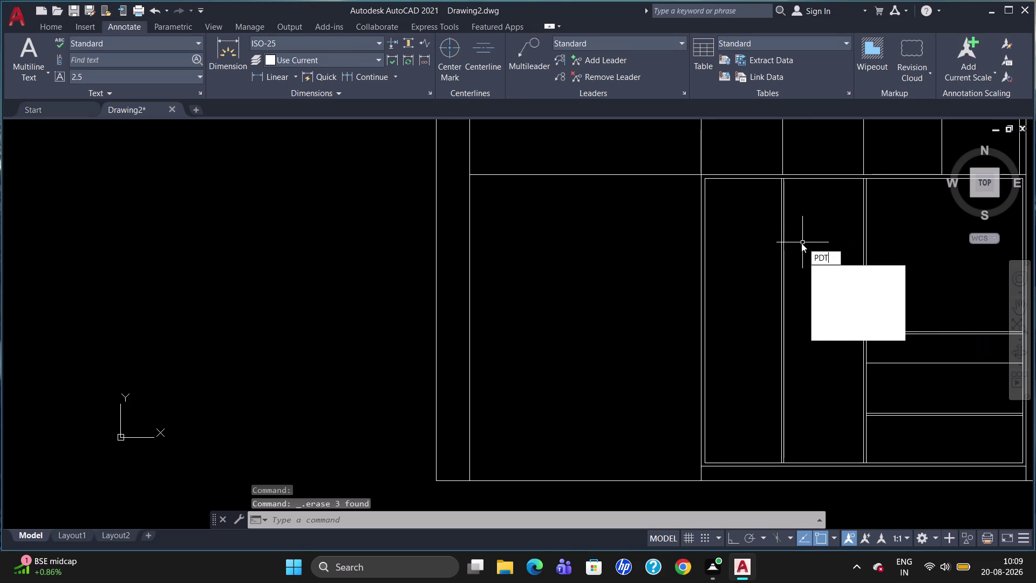
text(YPE)
key(Return)
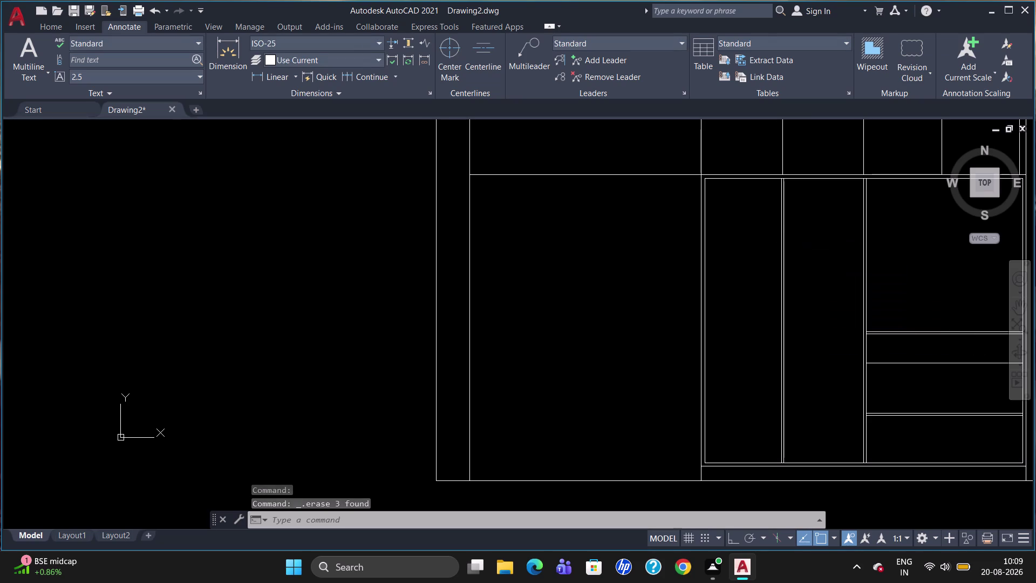
click(548, 193)
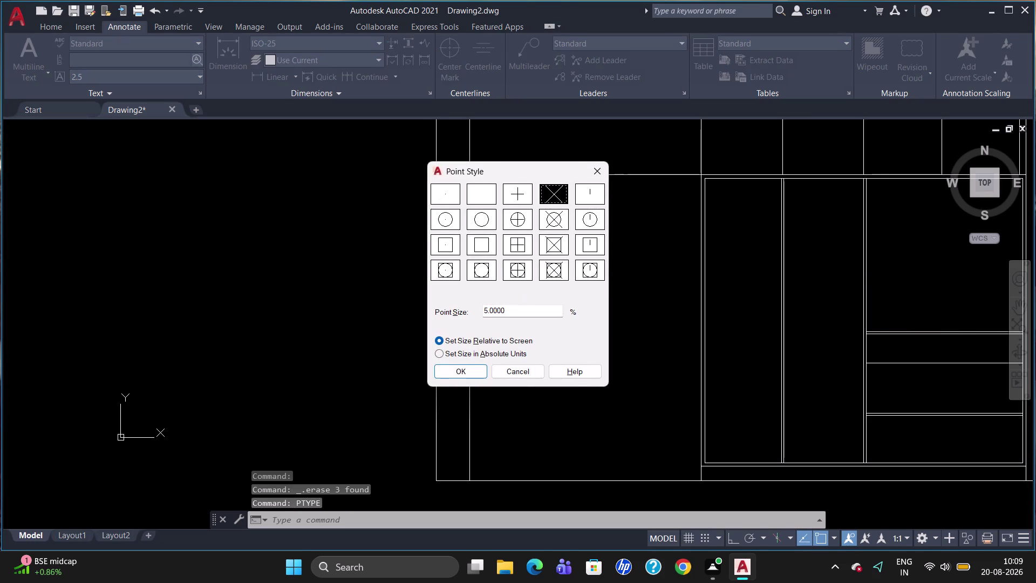
Size the X point markers in absolute units (5) and apply the style.
click(434, 353)
click(442, 355)
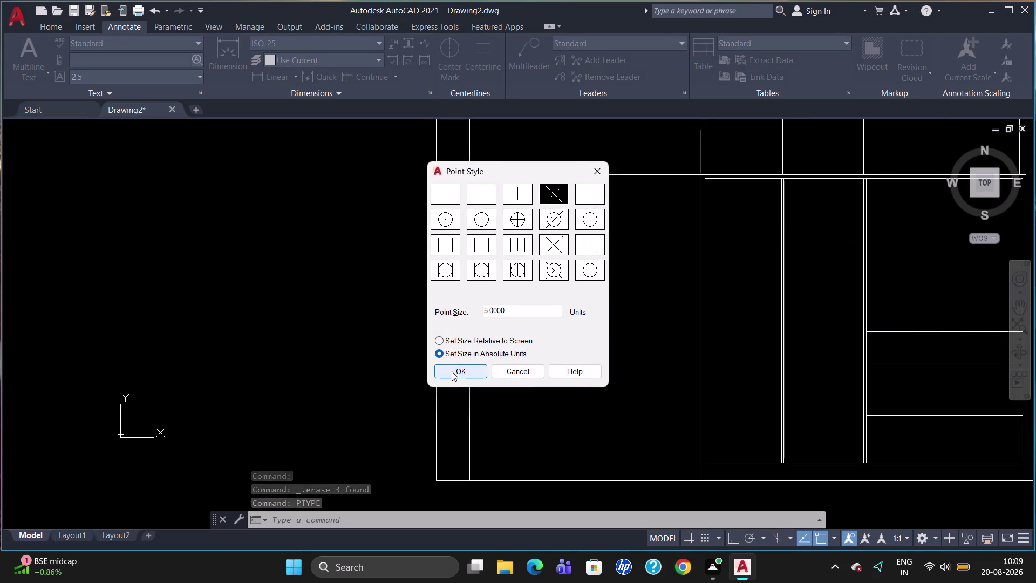
click(452, 371)
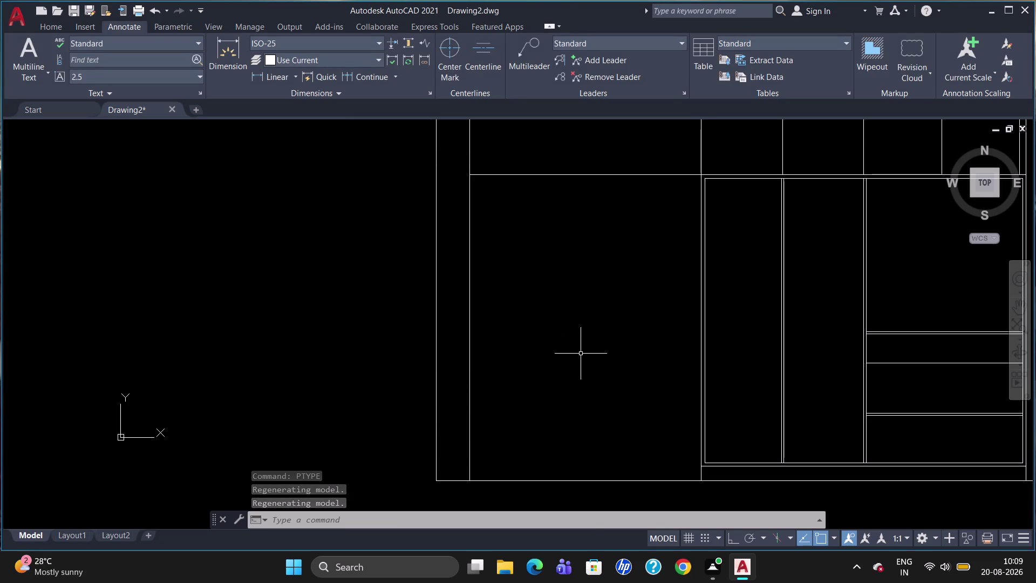
Use DIVIDE to split the compartment's left vertical edge into 5 equal segments.
text(DI)
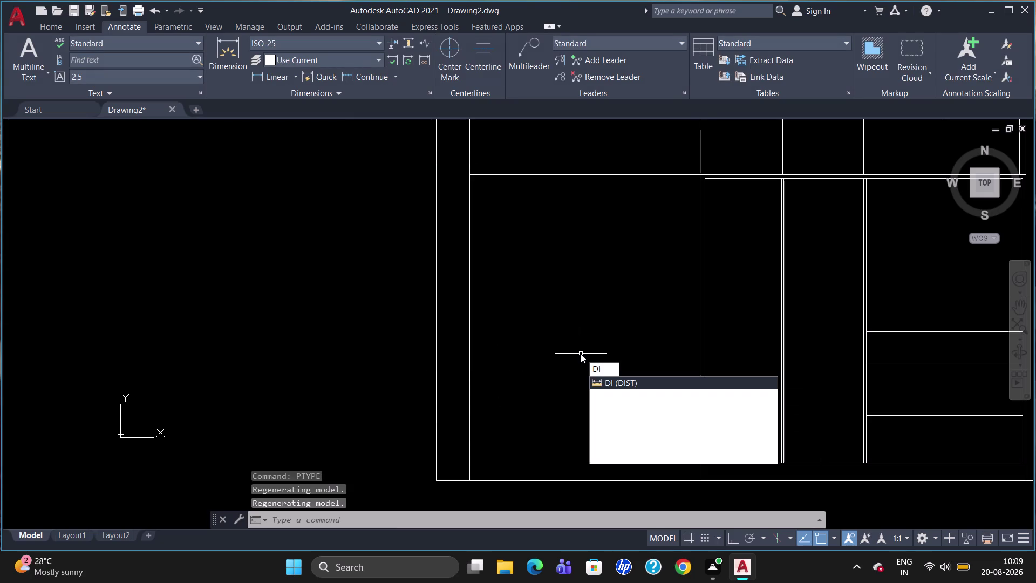
key(v)
key(Return)
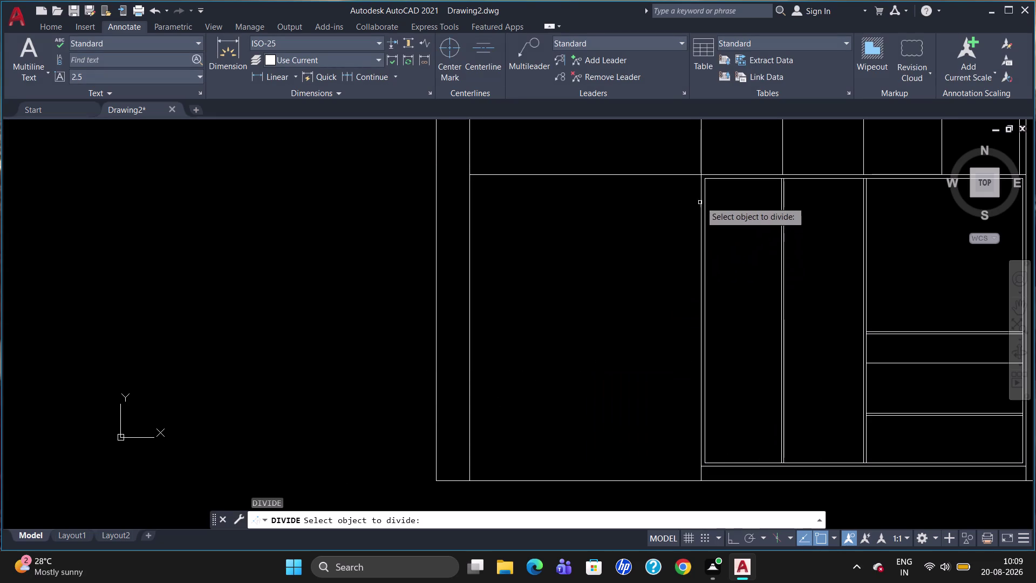
click(704, 190)
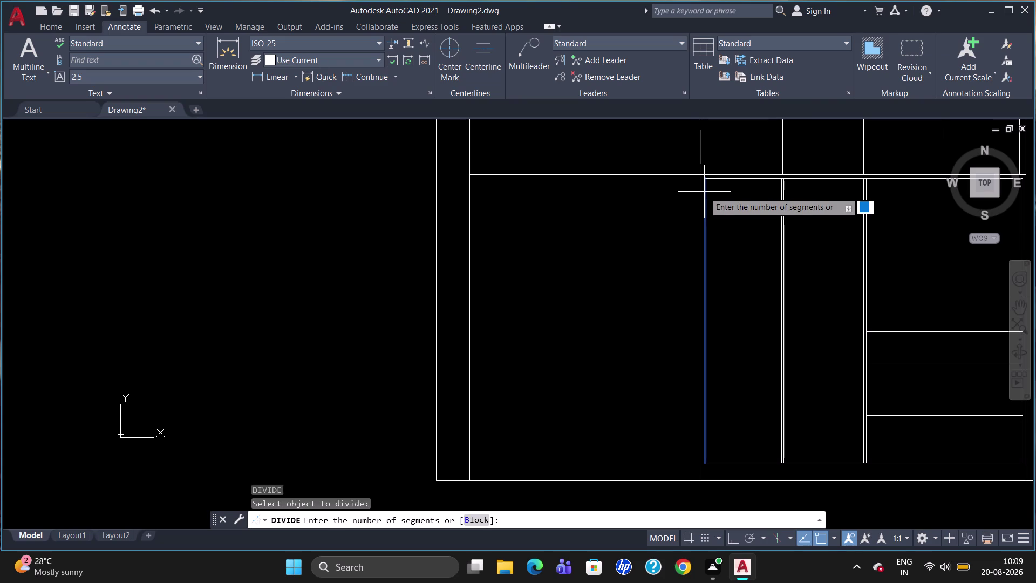
key(Return)
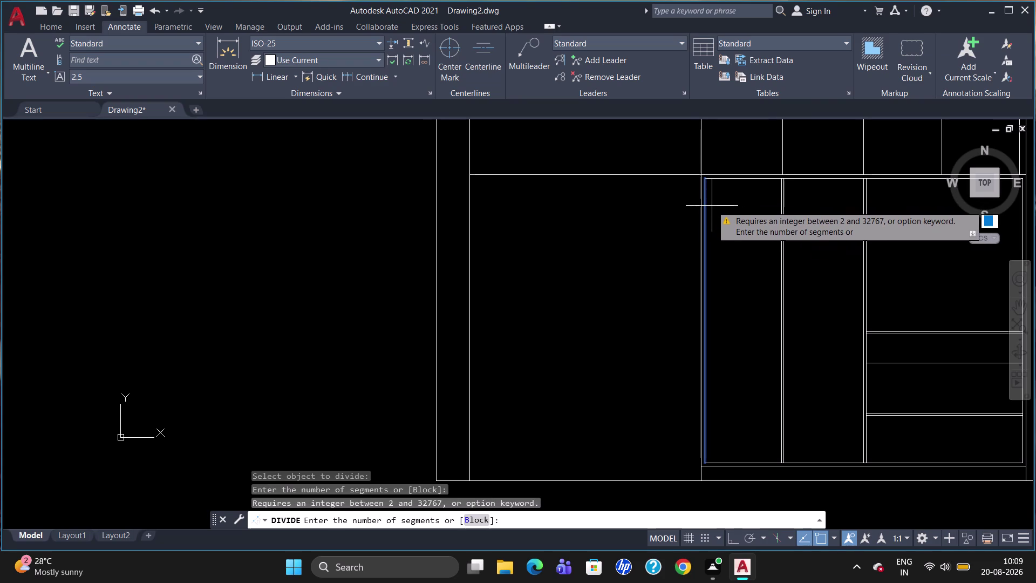
key(5)
key(Return)
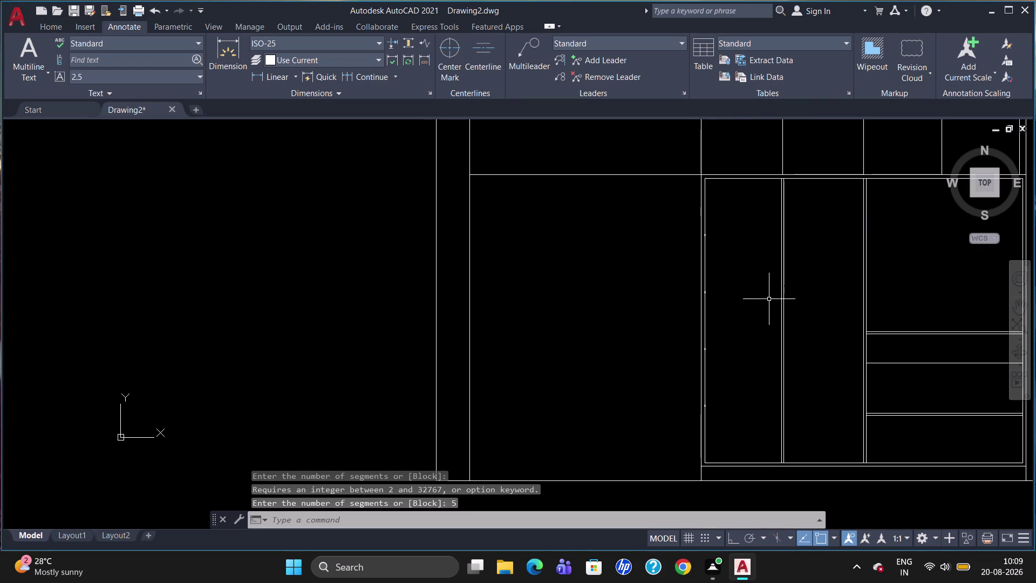
scroll(up, 3)
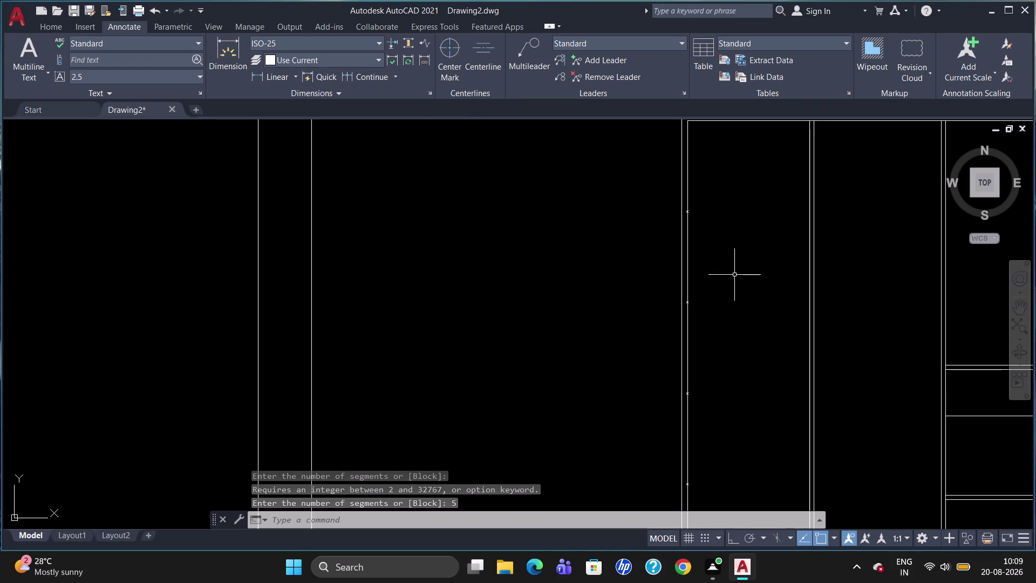
scroll(down, 3)
scroll(up, 3)
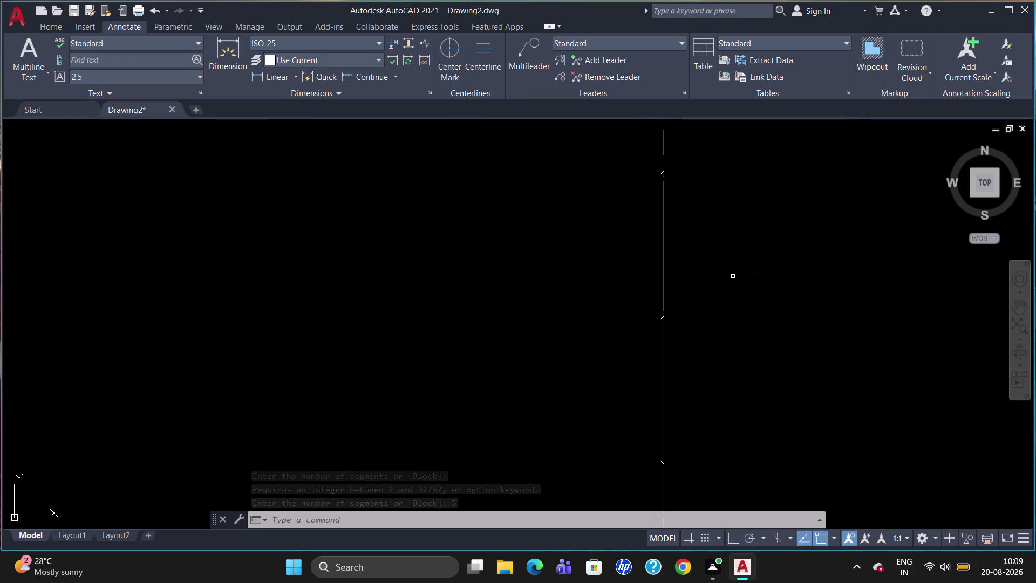
Draw the first shelf line from the top division mark to the compartment's right edge.
key(l)
key(Return)
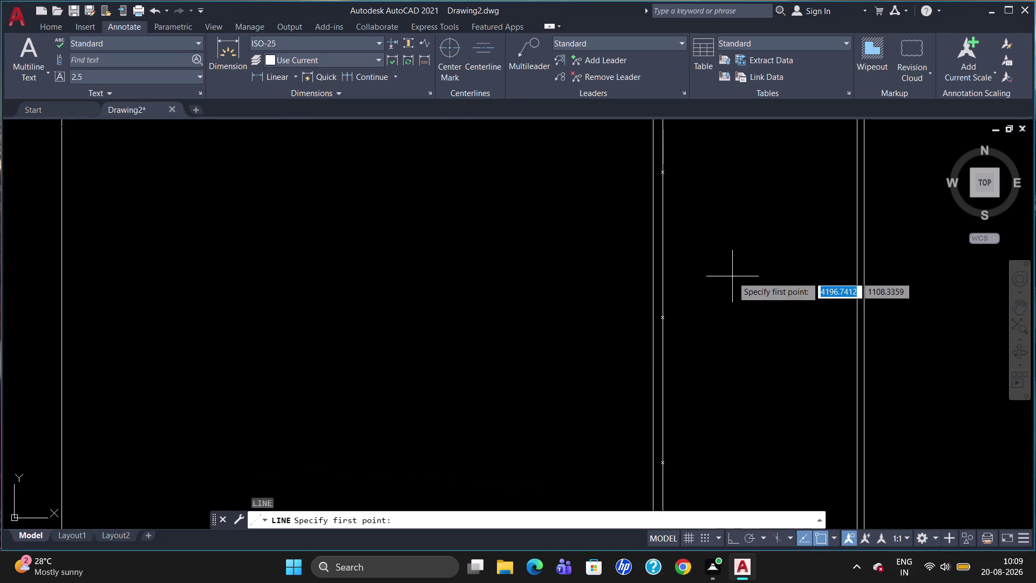
click(659, 172)
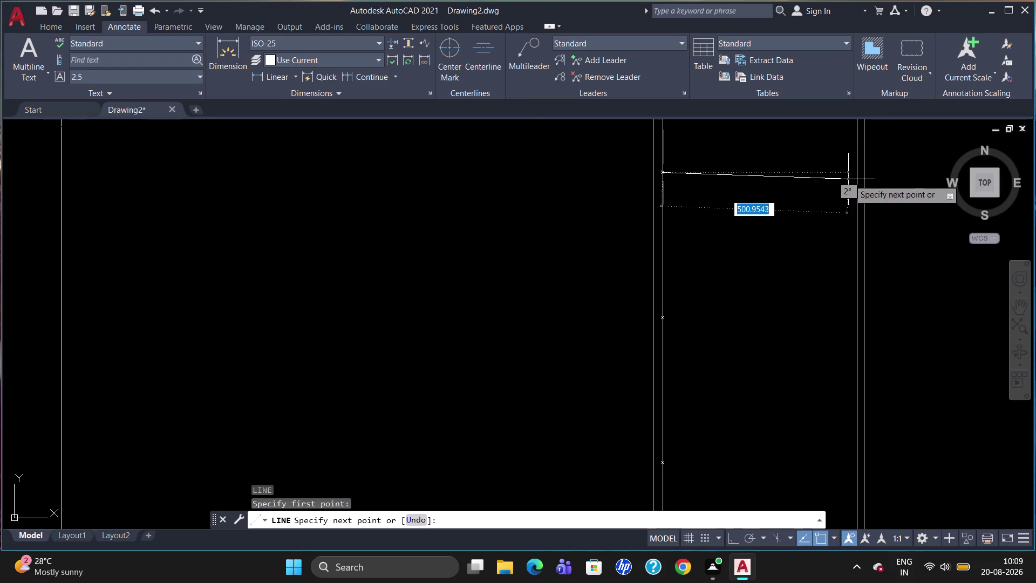
scroll(down, 3)
scroll(up, 3)
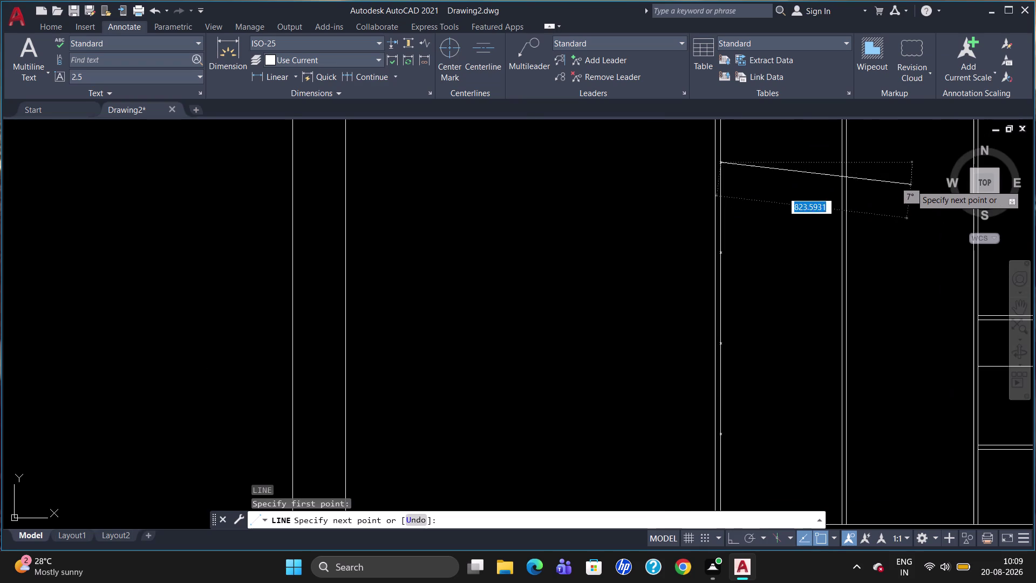
click(731, 535)
scroll(down, 3)
scroll(up, 3)
scroll(down, 3)
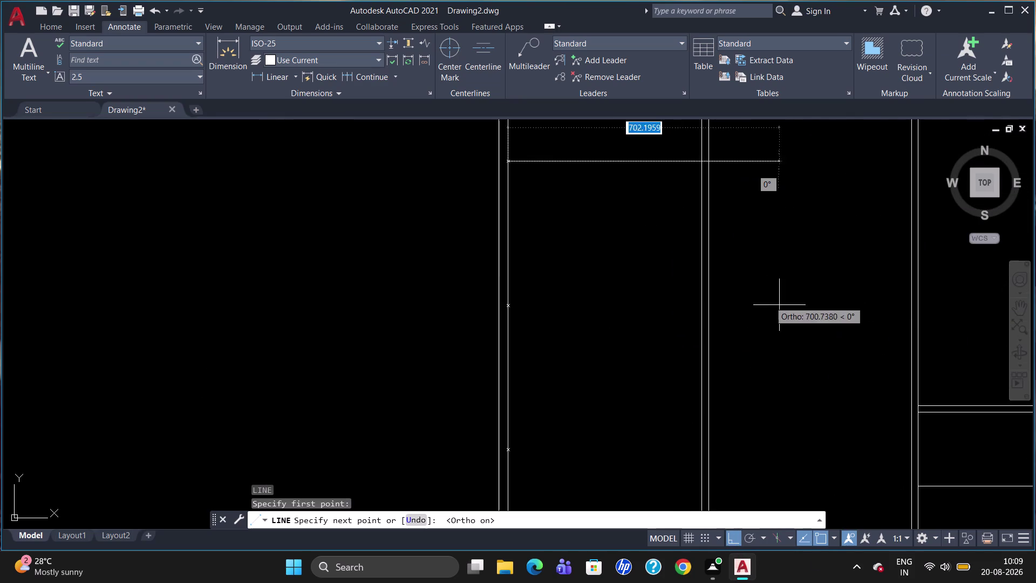
scroll(down, 3)
scroll(up, 3)
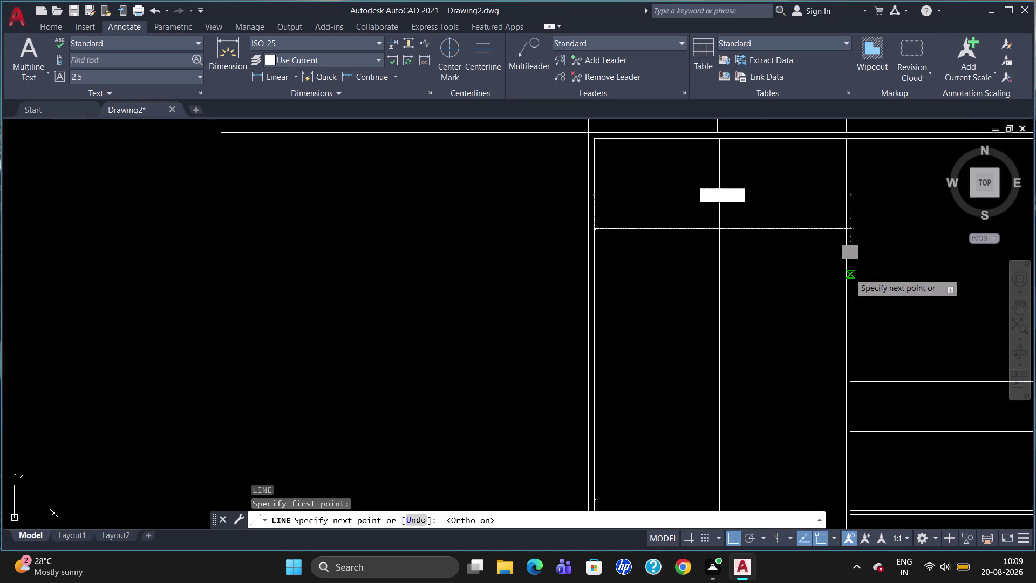
click(843, 225)
key(Escape)
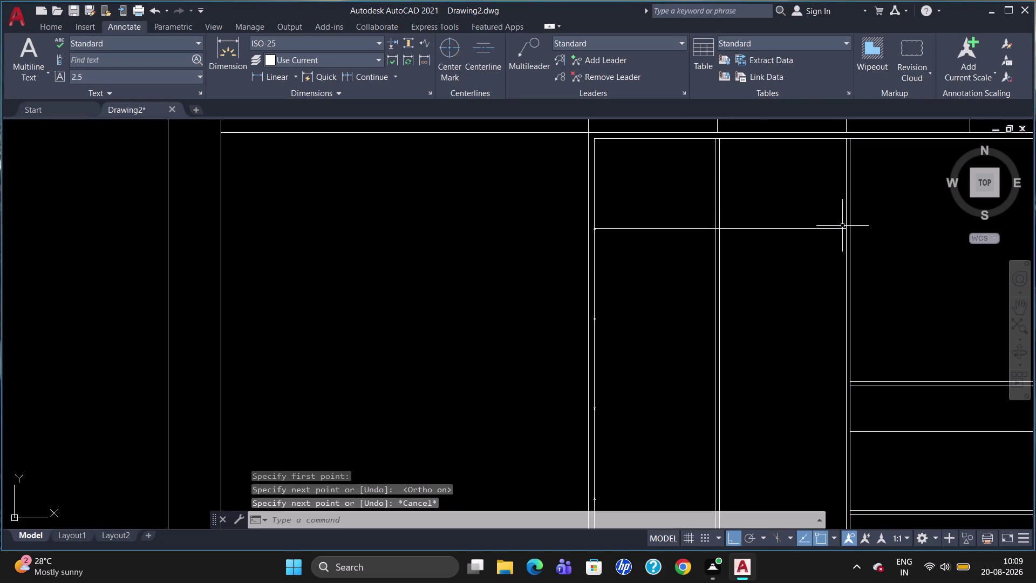
Draw the second and third shelf lines from their division marks to the right edge.
key(l)
key(Return)
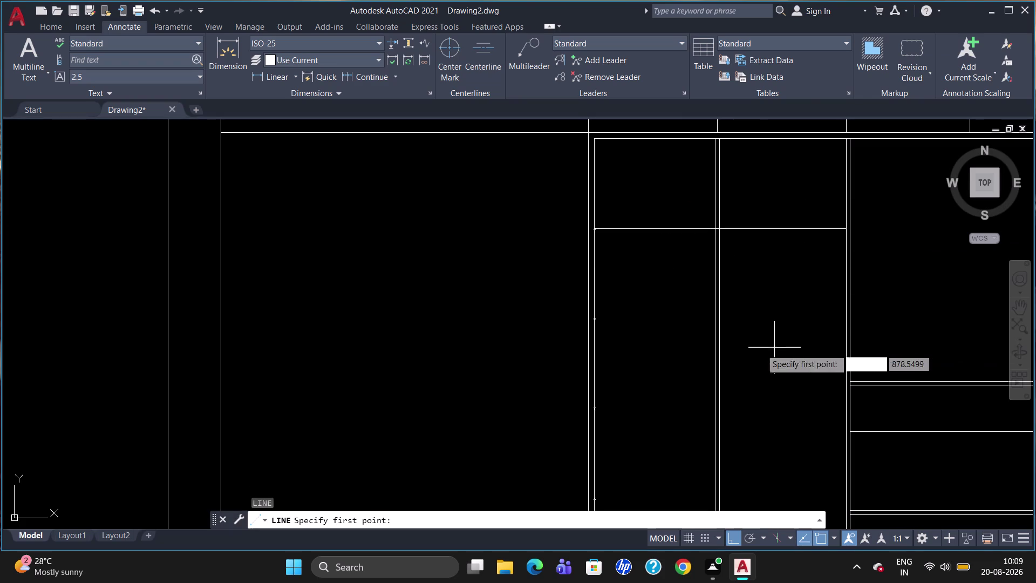
click(593, 319)
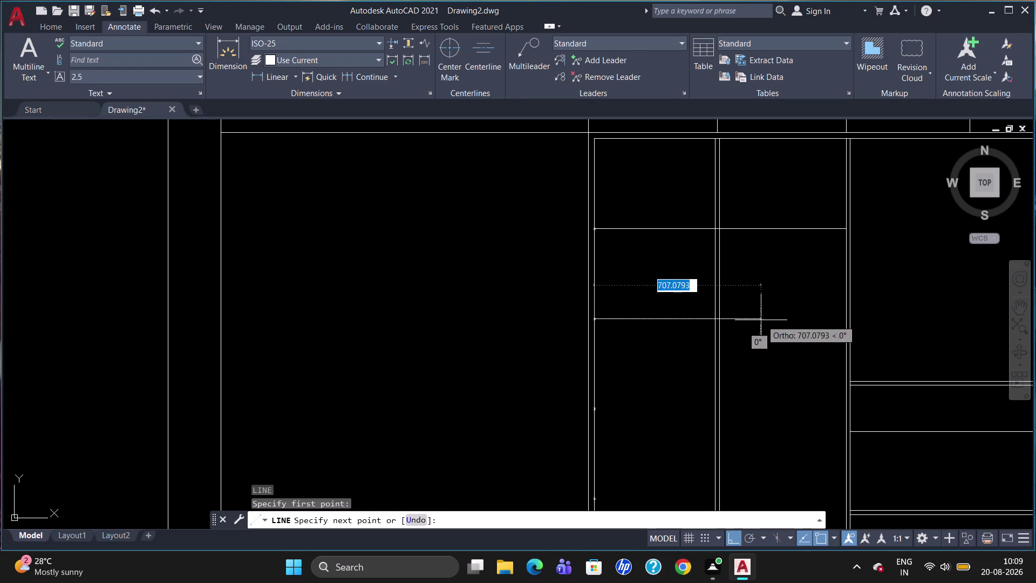
click(845, 320)
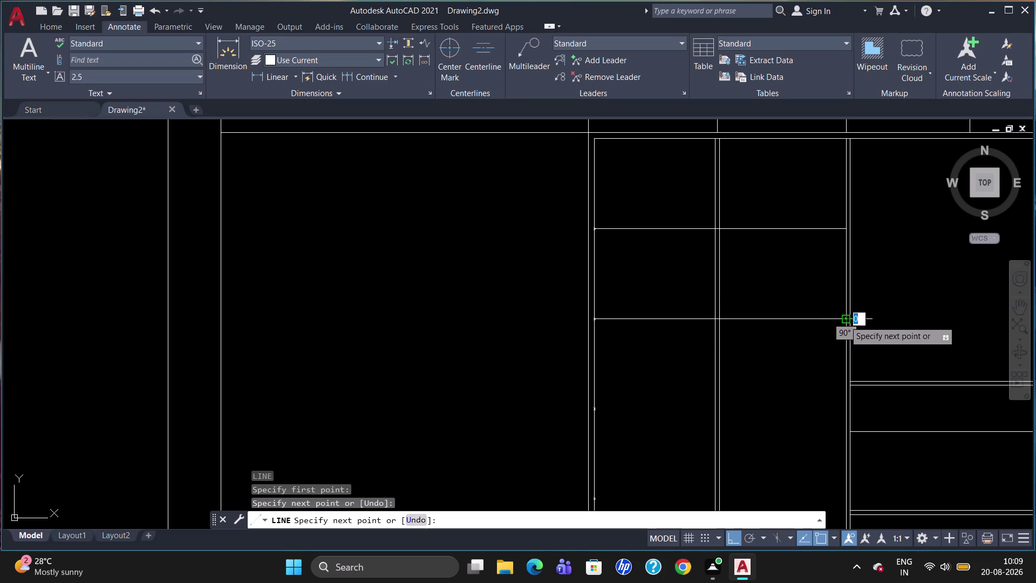
key(Escape)
key(l)
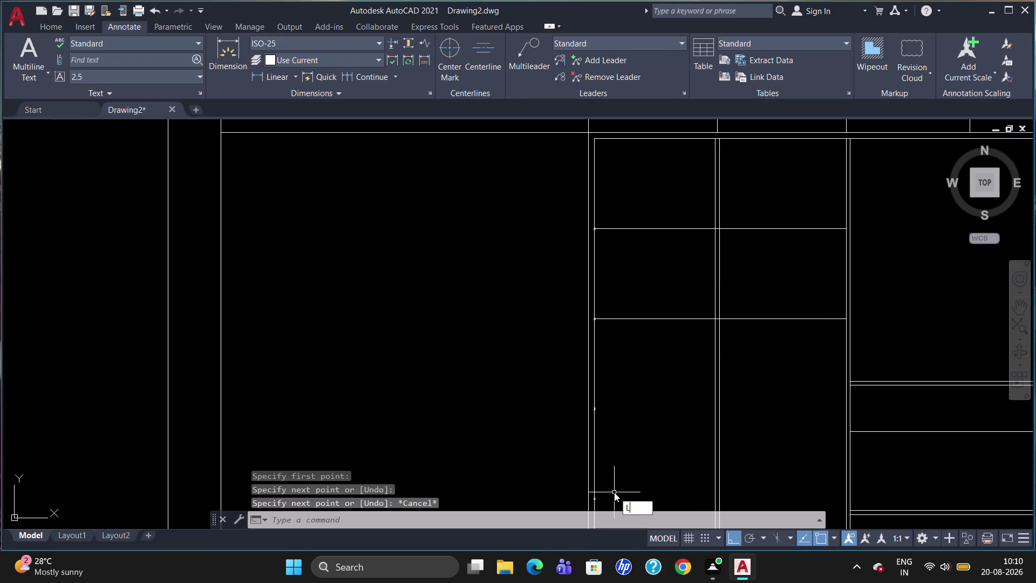
key(Return)
click(595, 407)
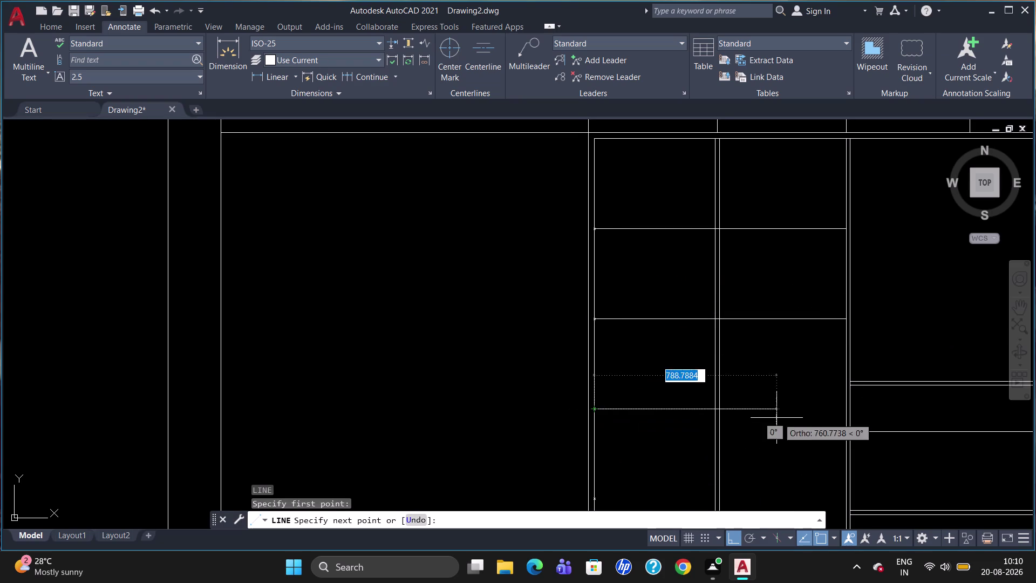
click(846, 415)
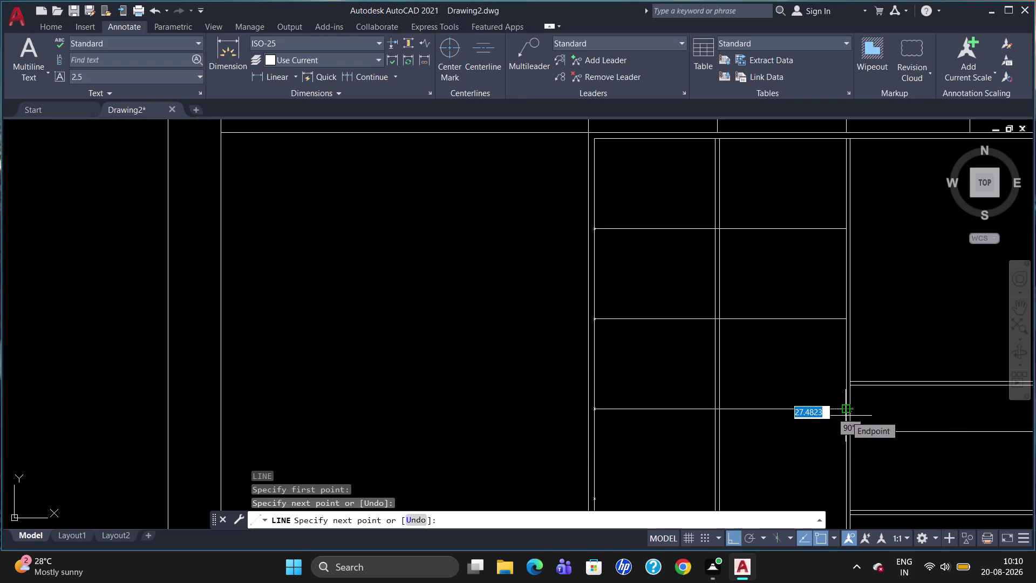
key(Escape)
Draw the lowest shelf line to the middle divider, then cancel the stray lasso selection.
scroll(down, 3)
scroll(up, 3)
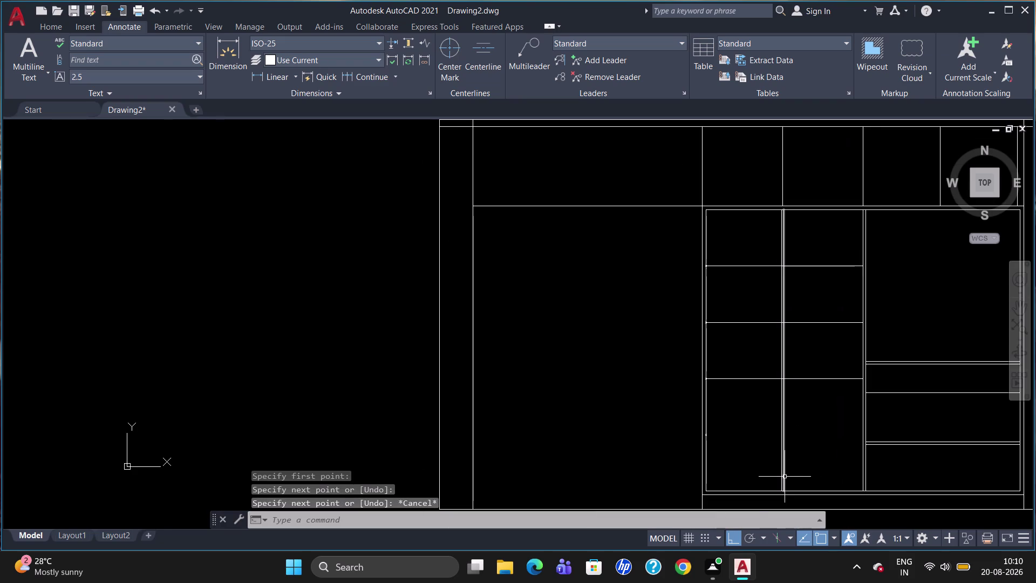
key(l)
key(Return)
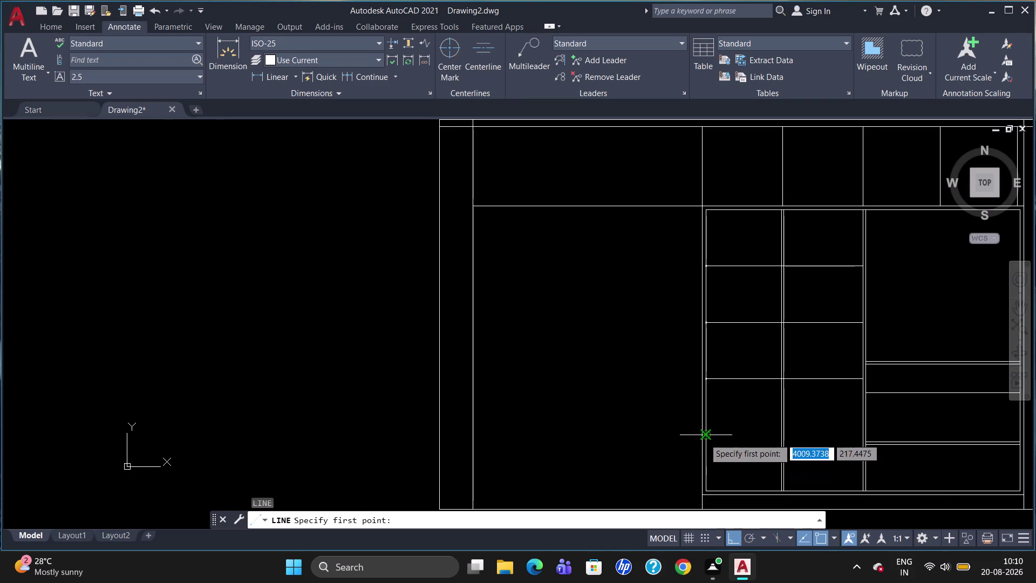
click(704, 437)
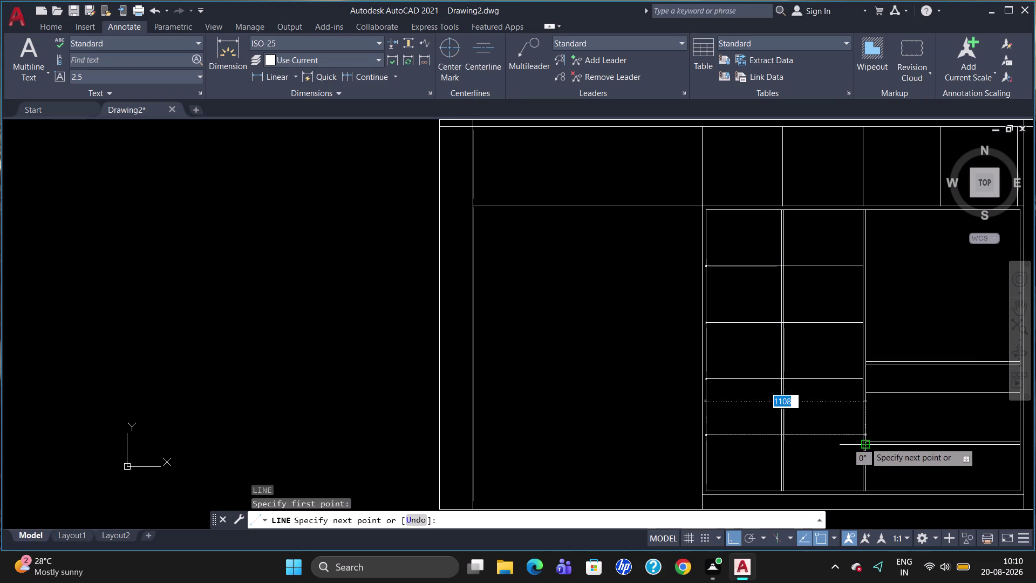
click(864, 435)
key(Escape)
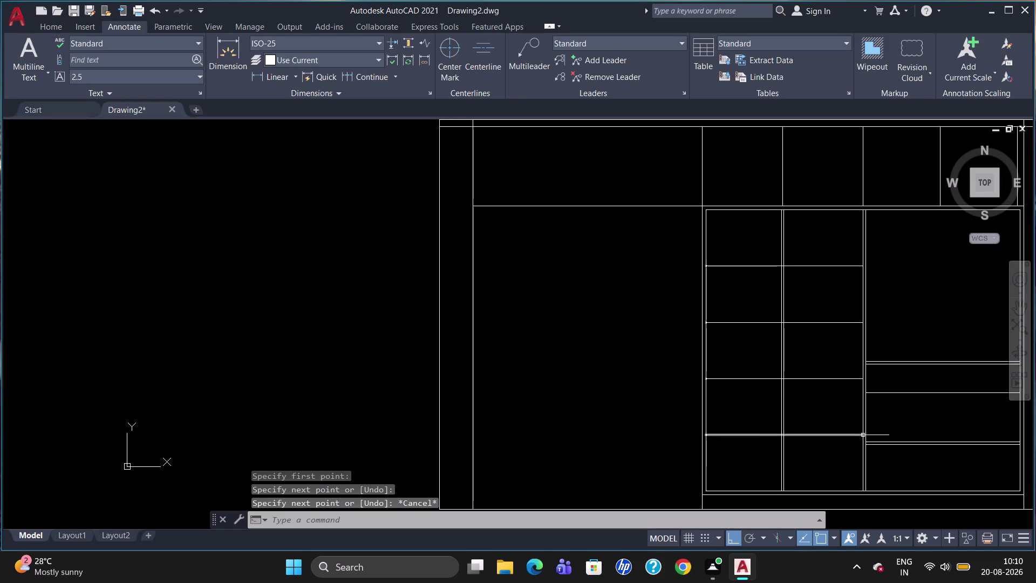
scroll(down, 3)
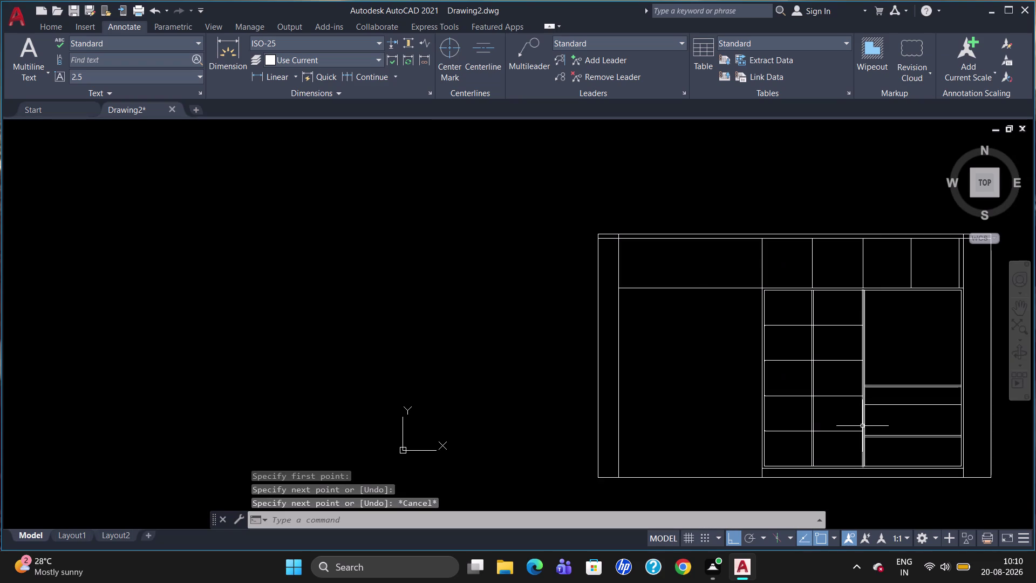
scroll(up, 3)
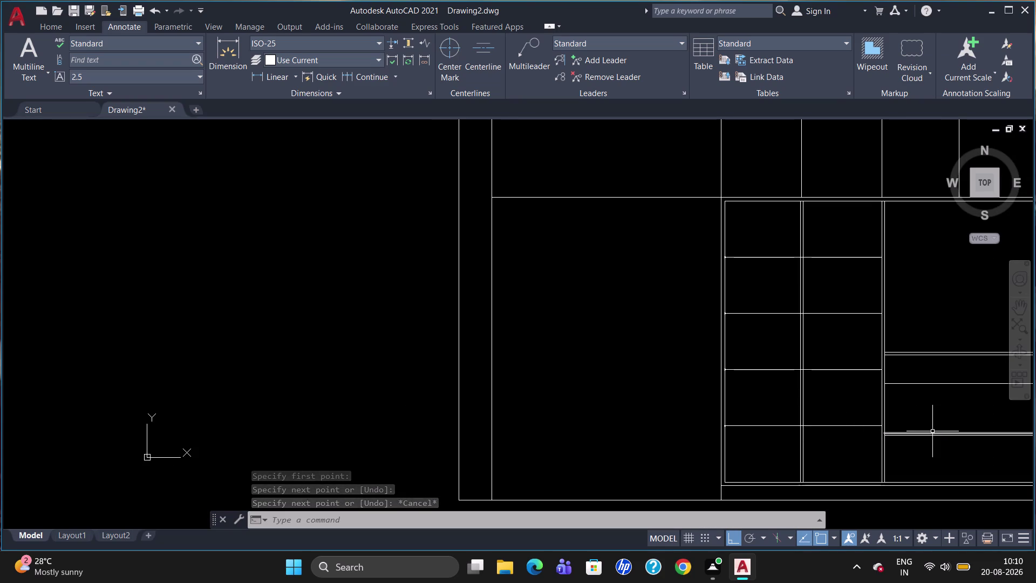
drag(933, 432, 937, 480)
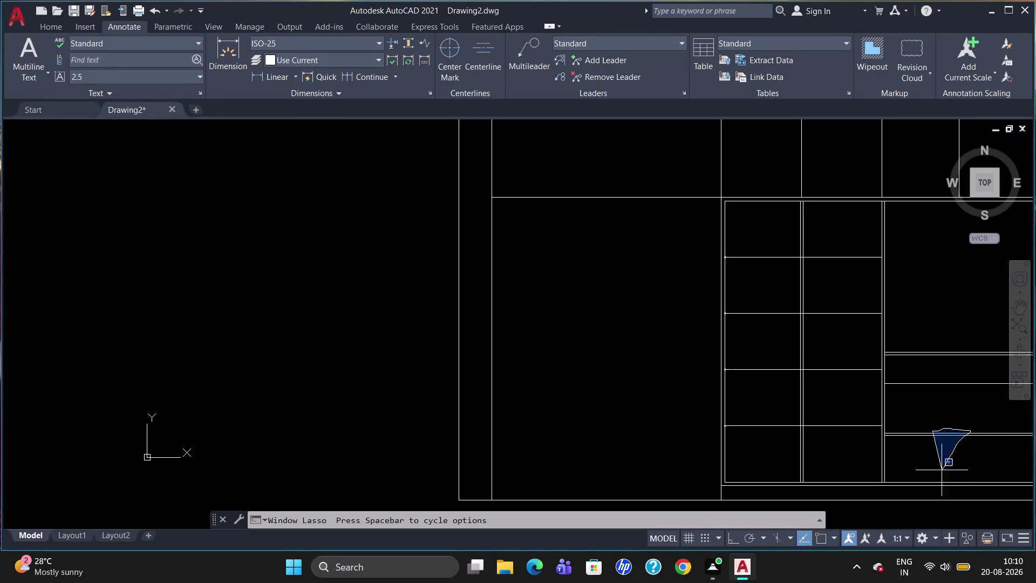
drag(937, 479, 933, 483)
key(Escape)
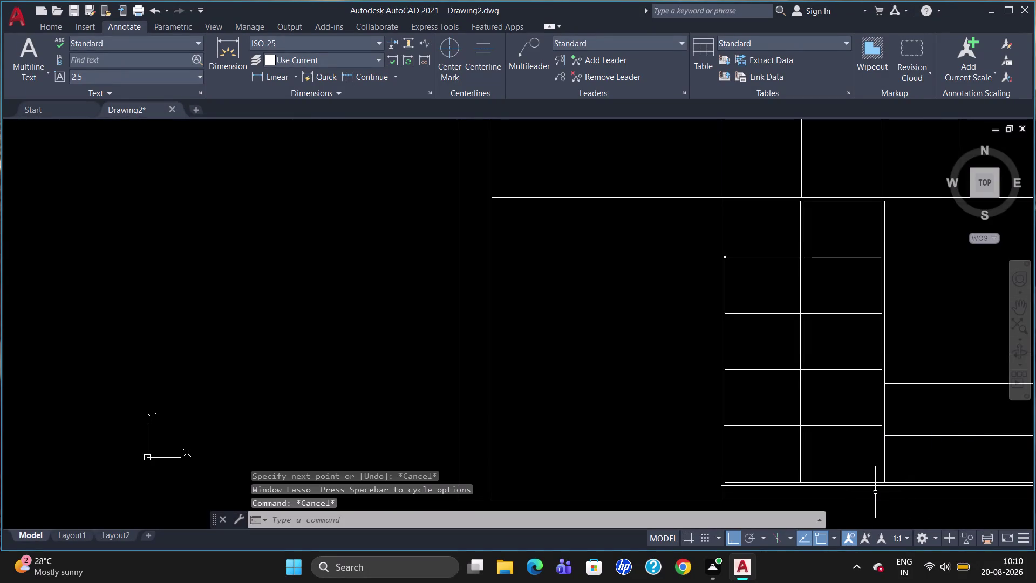
Offset the first two grid shelf lines 18 units downward.
key(o)
key(Return)
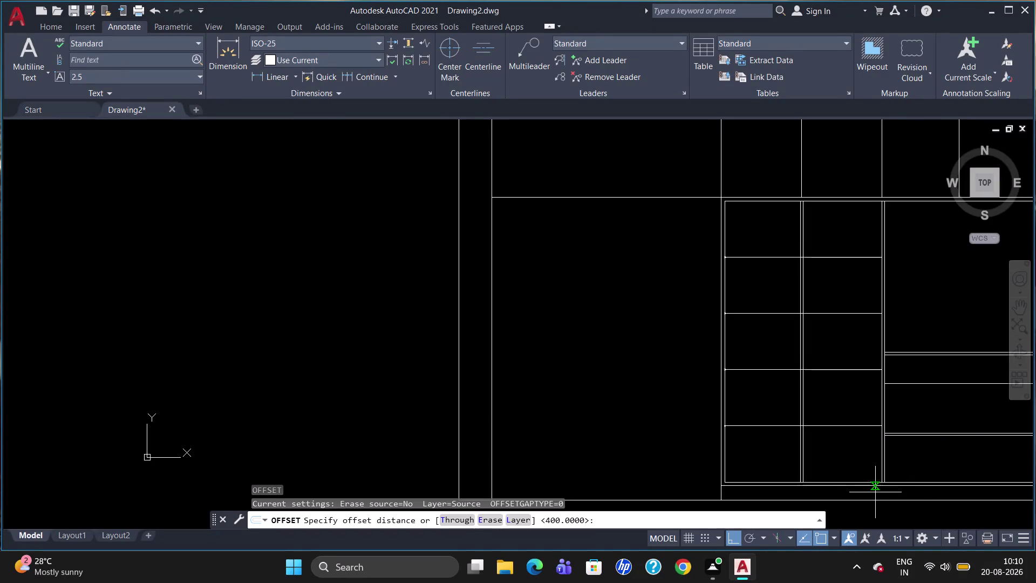
text(1)
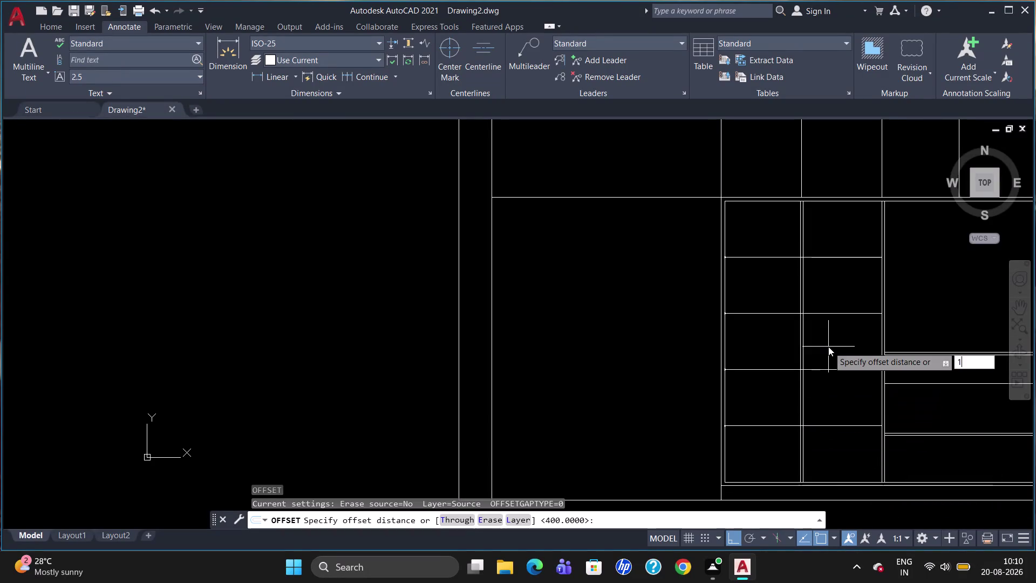
text(8)
key(Return)
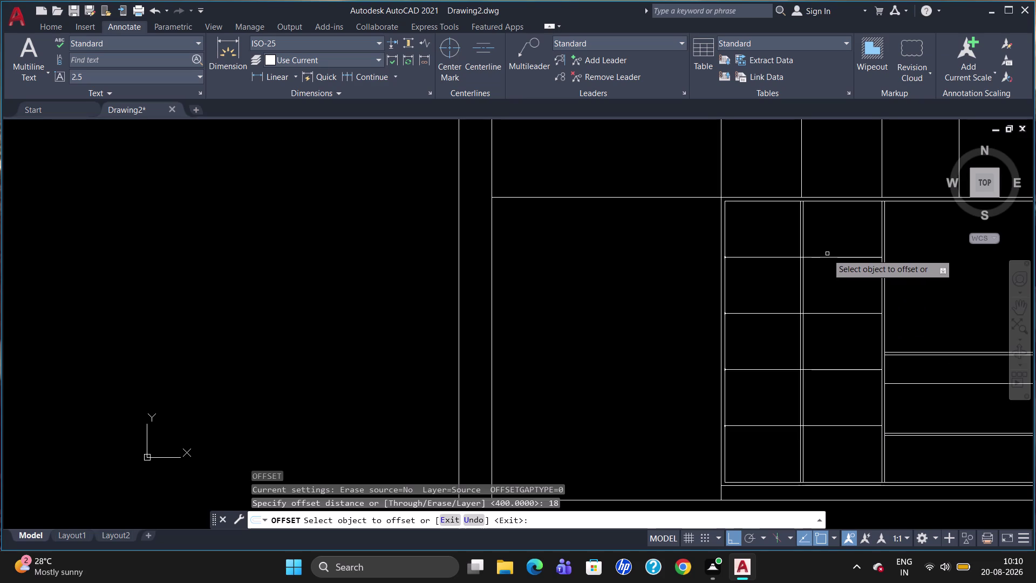
click(829, 256)
click(831, 262)
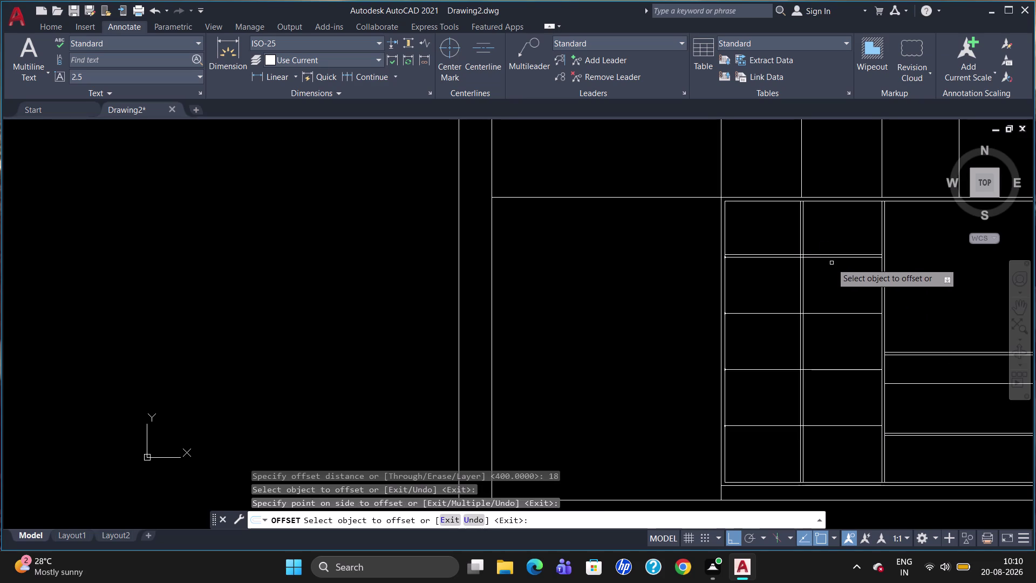
click(834, 313)
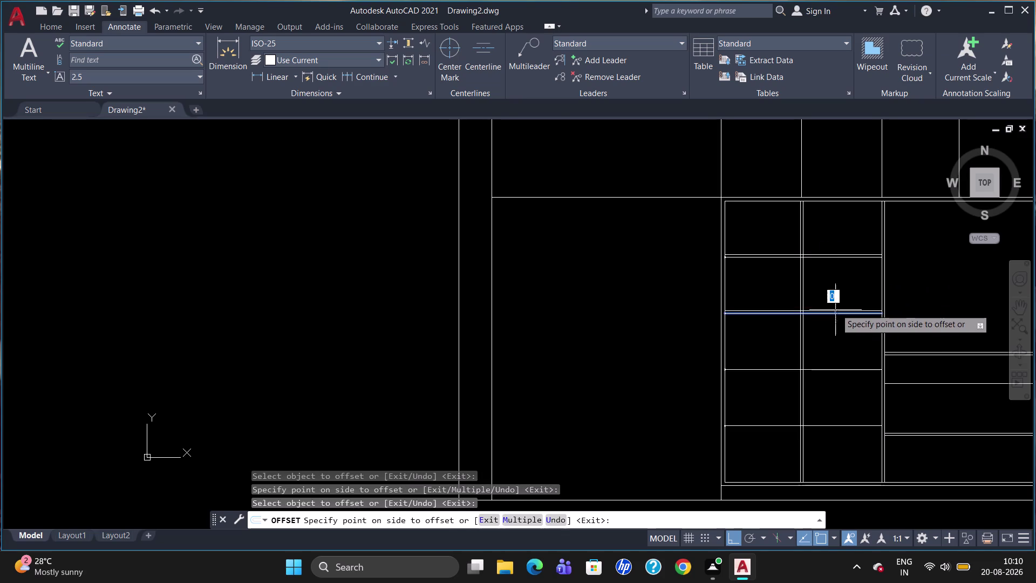
click(837, 308)
Offset the third and bottom shelf lines 18 units downward.
click(829, 370)
click(831, 357)
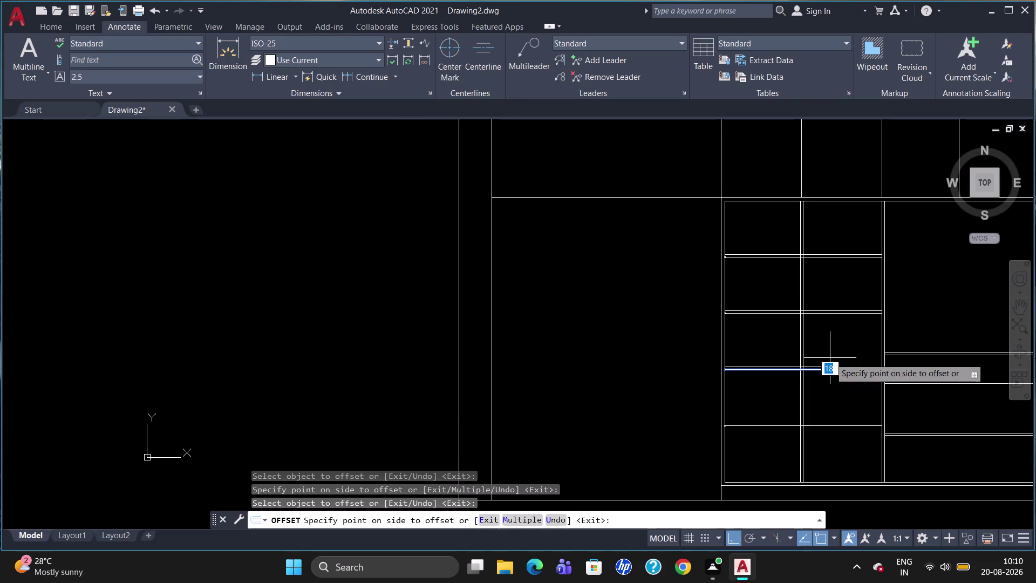
click(824, 425)
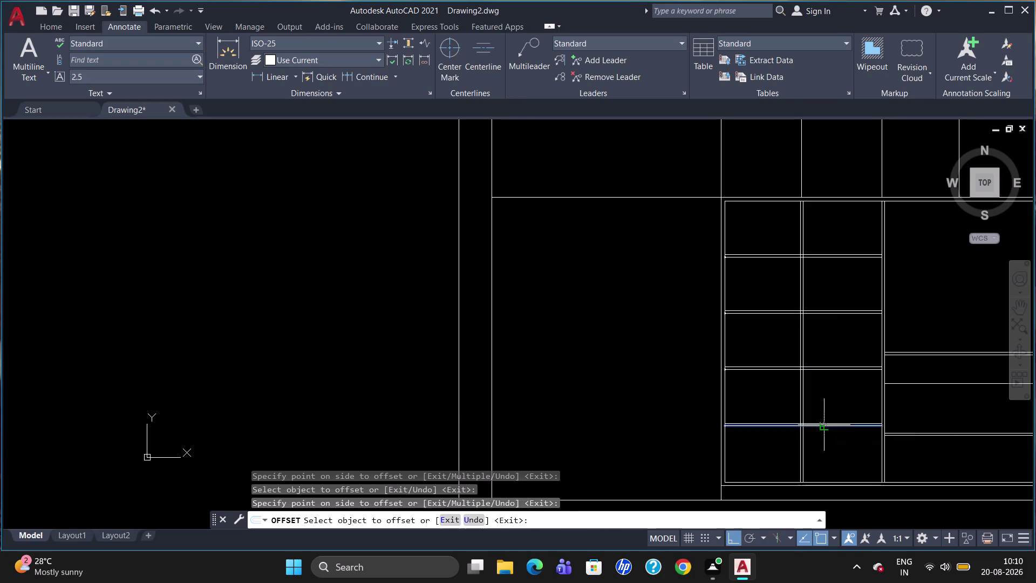
click(825, 421)
key(Escape)
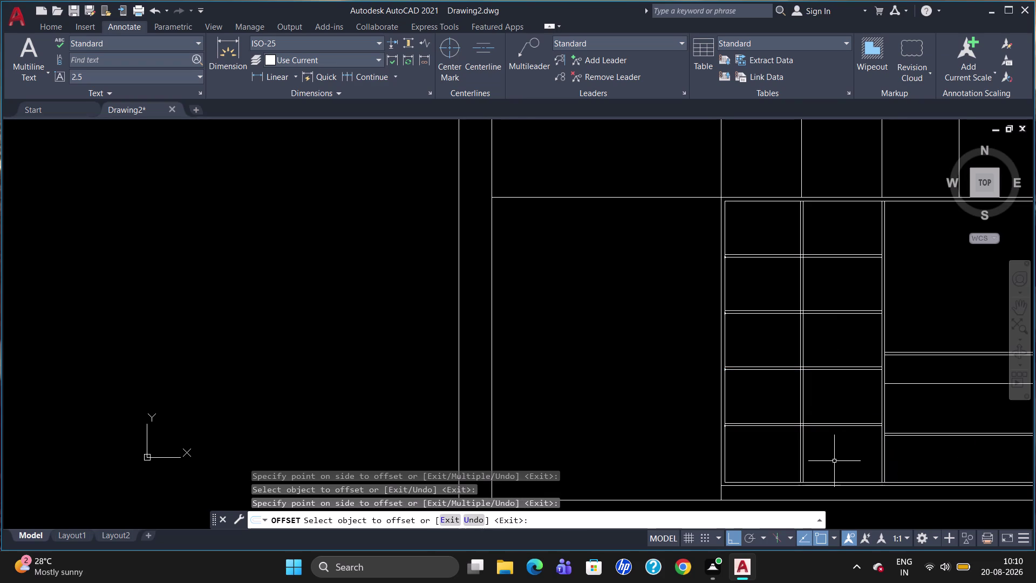
Trim the upper shelf lines between the central divider's two lines.
text(TR)
key(Return)
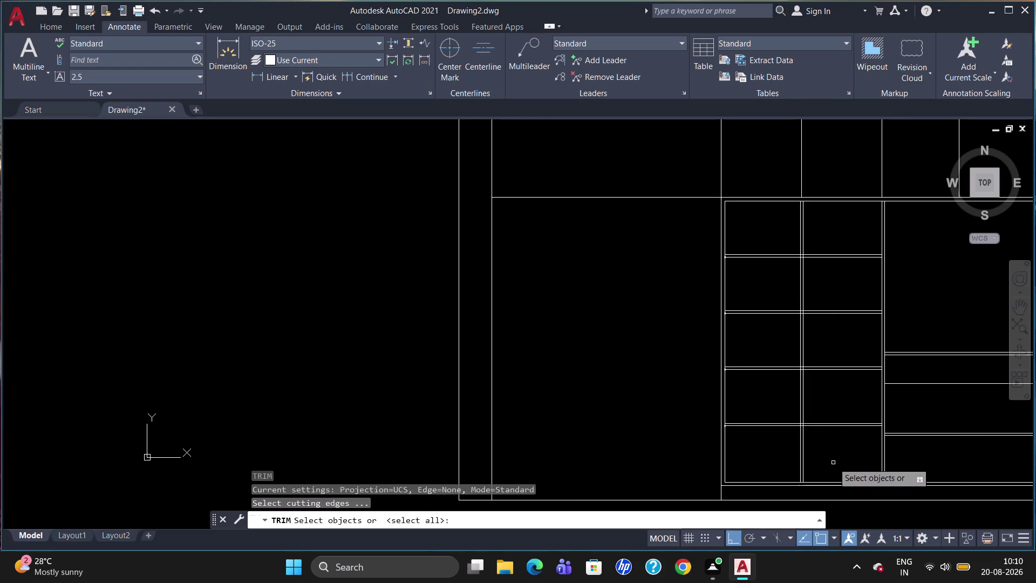
key(Return)
scroll(up, 3)
scroll(up, 3)
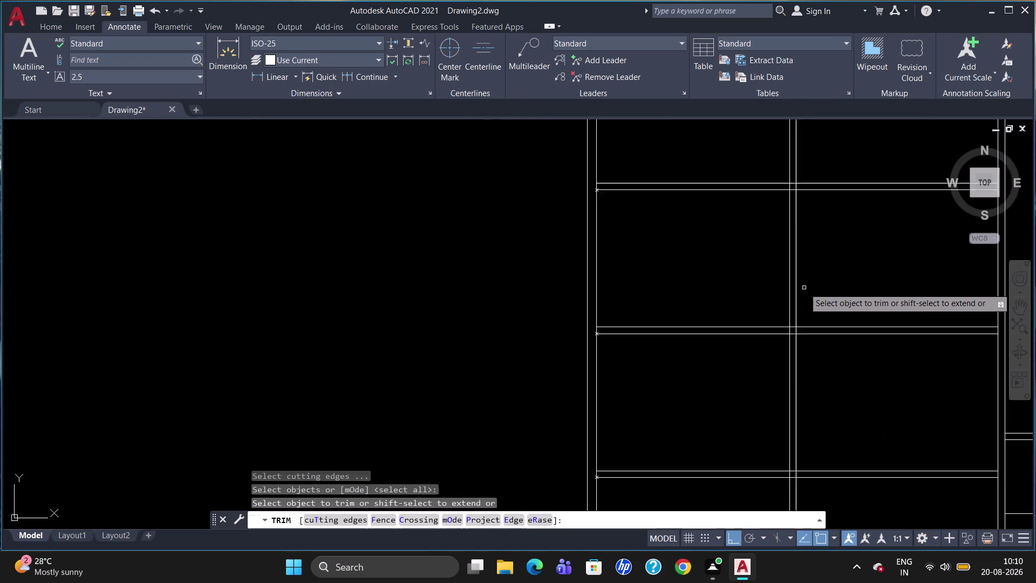
click(794, 182)
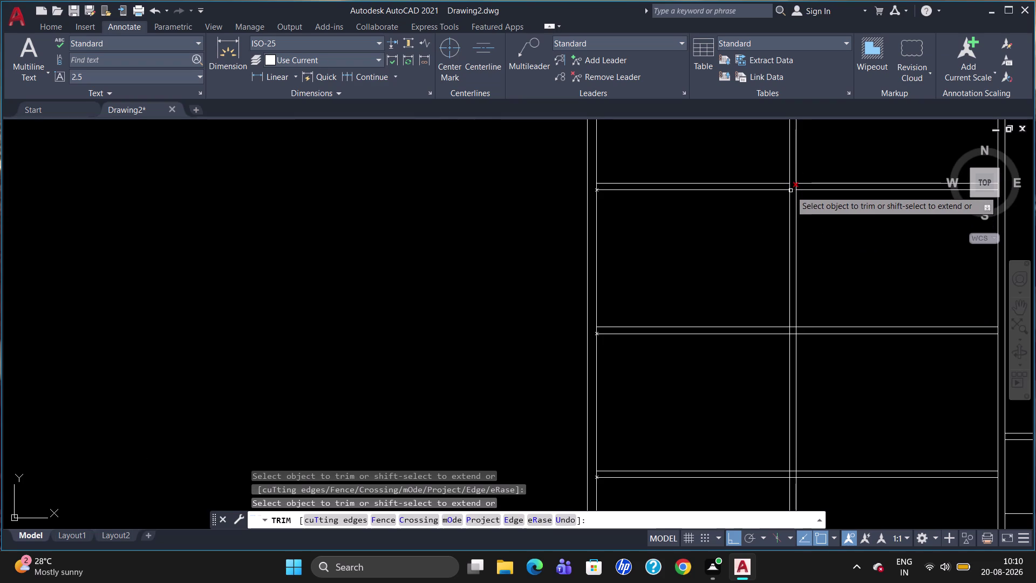
click(792, 189)
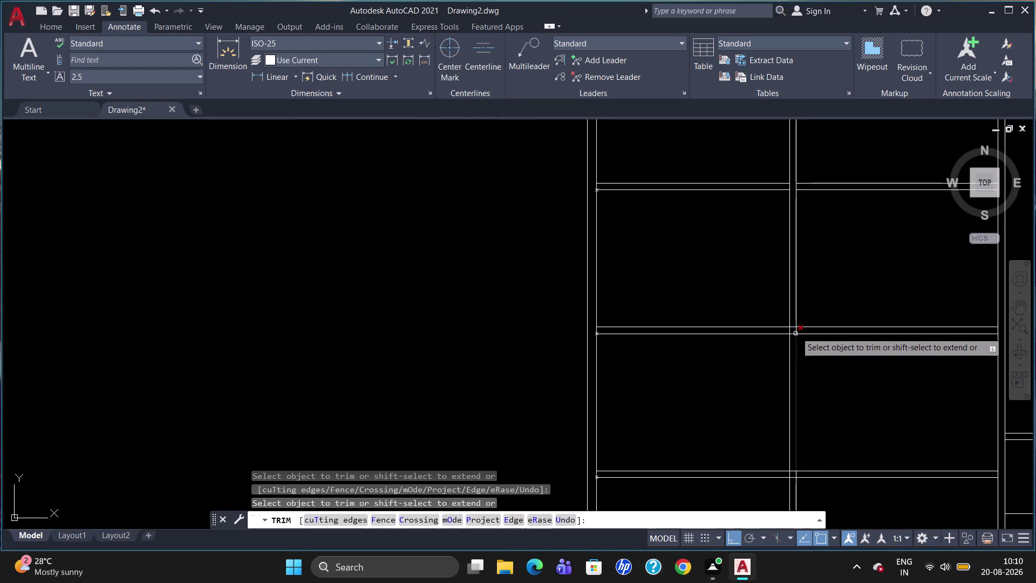
click(794, 327)
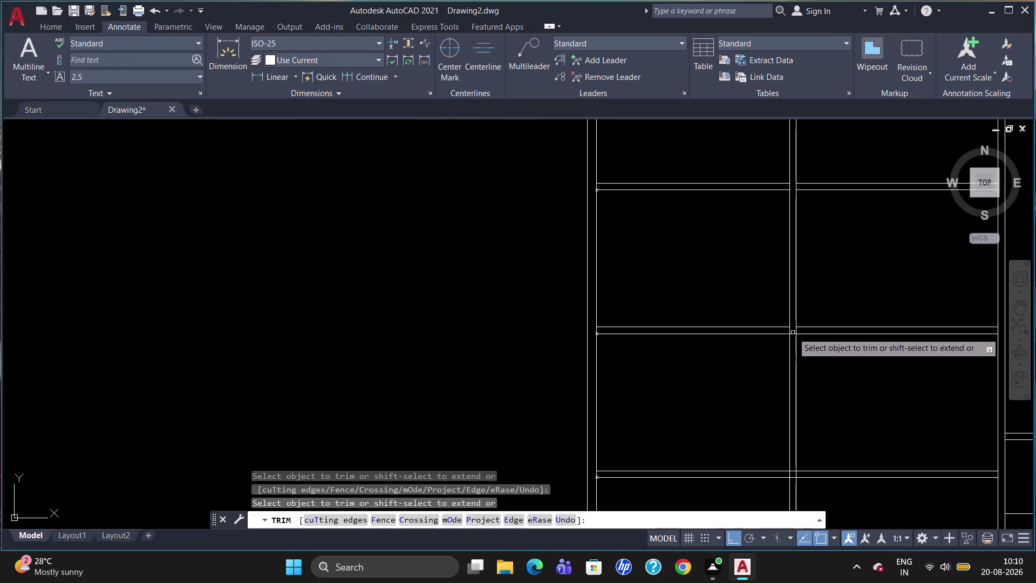
click(793, 335)
Trim the remaining lower doubled shelf lines inside the divider.
scroll(down, 3)
scroll(up, 3)
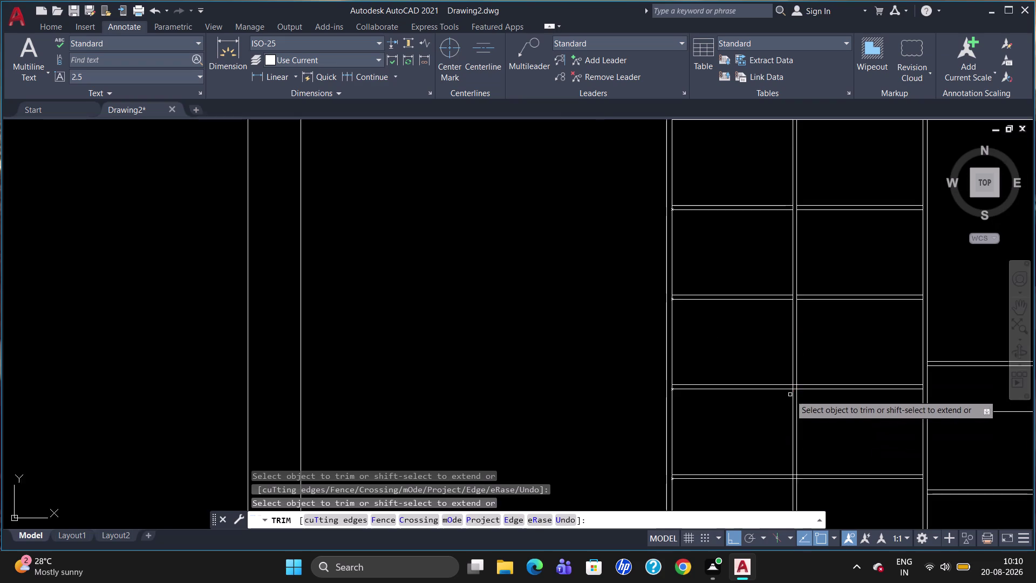
scroll(up, 3)
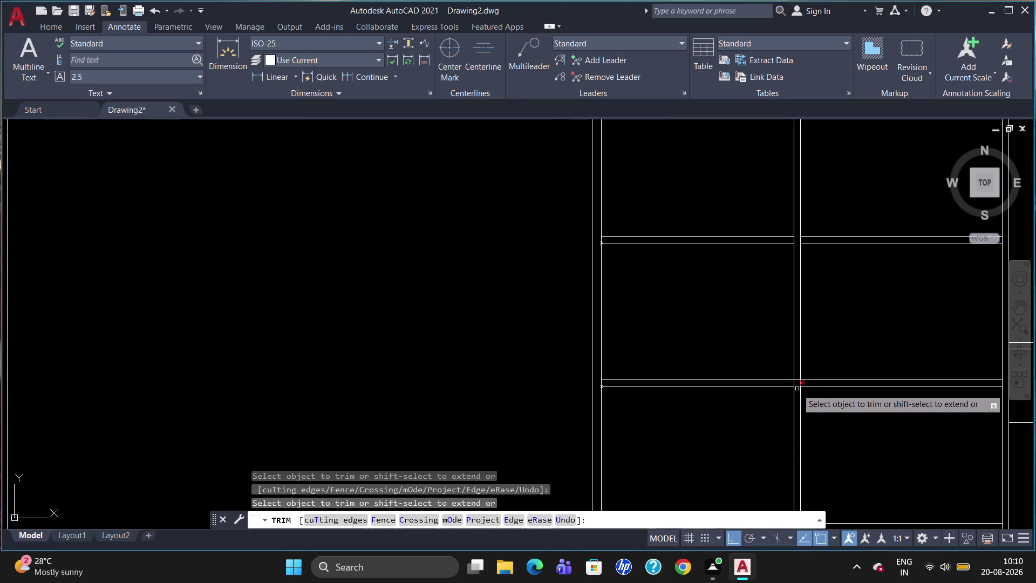
click(798, 388)
click(797, 379)
scroll(down, 3)
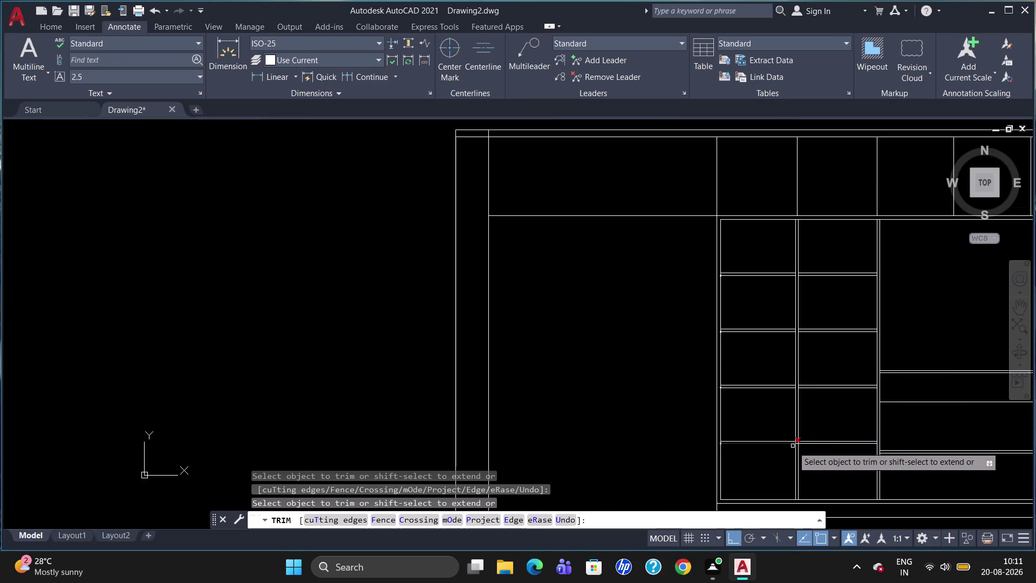
scroll(up, 3)
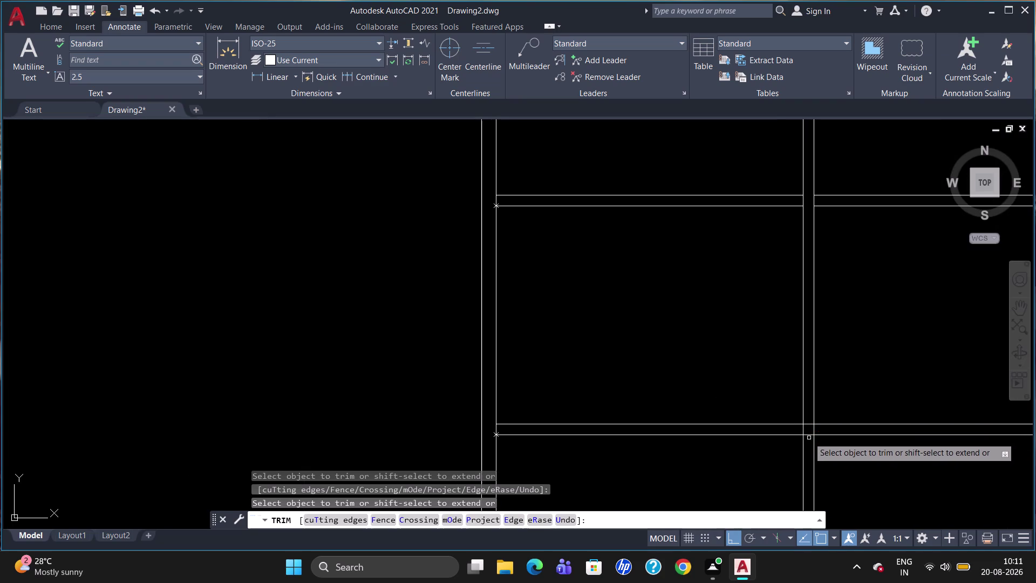
click(806, 433)
click(808, 421)
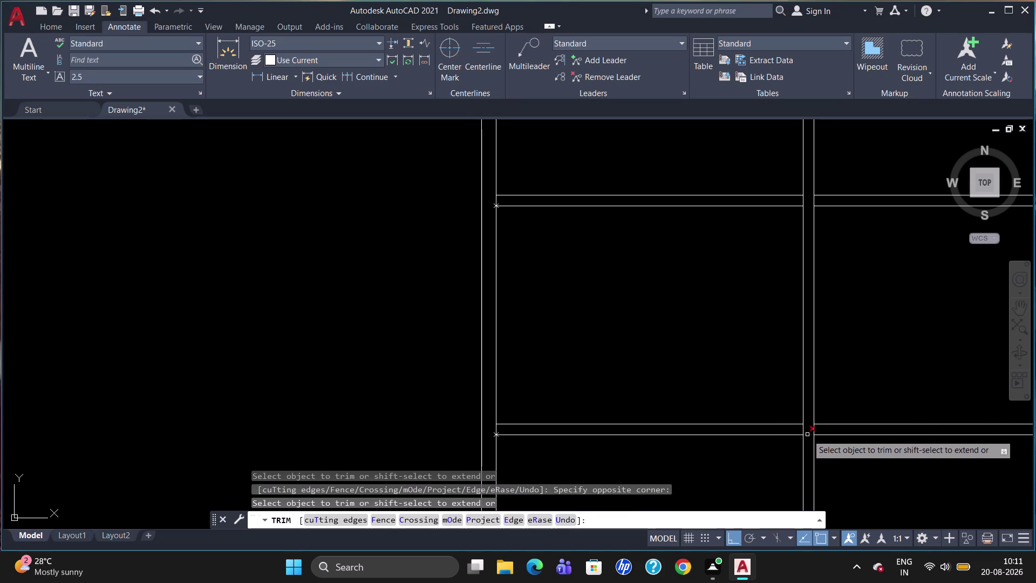
double_click(807, 434)
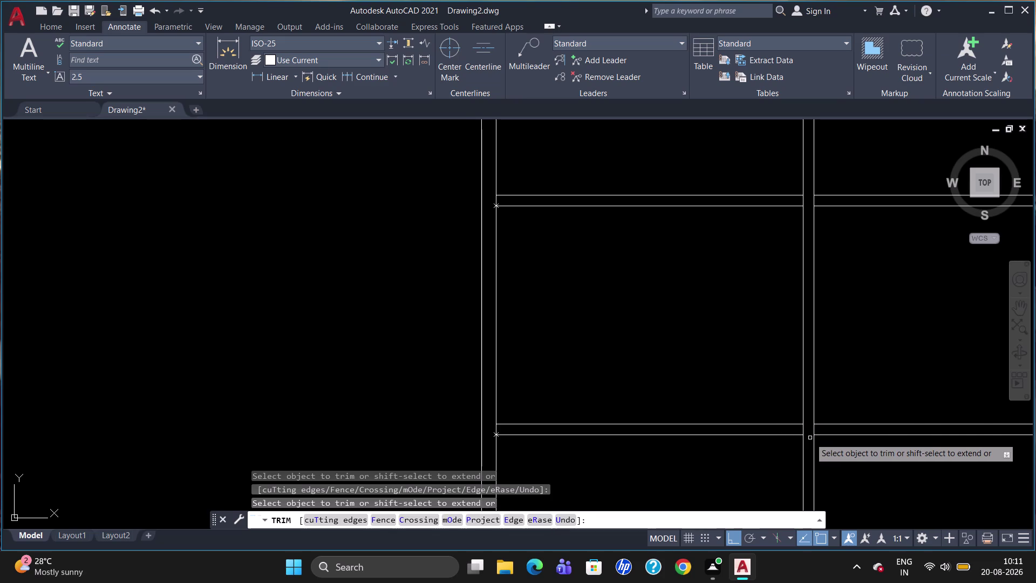
key(Escape)
Select a small leftover piece at a shelf end and bring up its context menu.
scroll(down, 3)
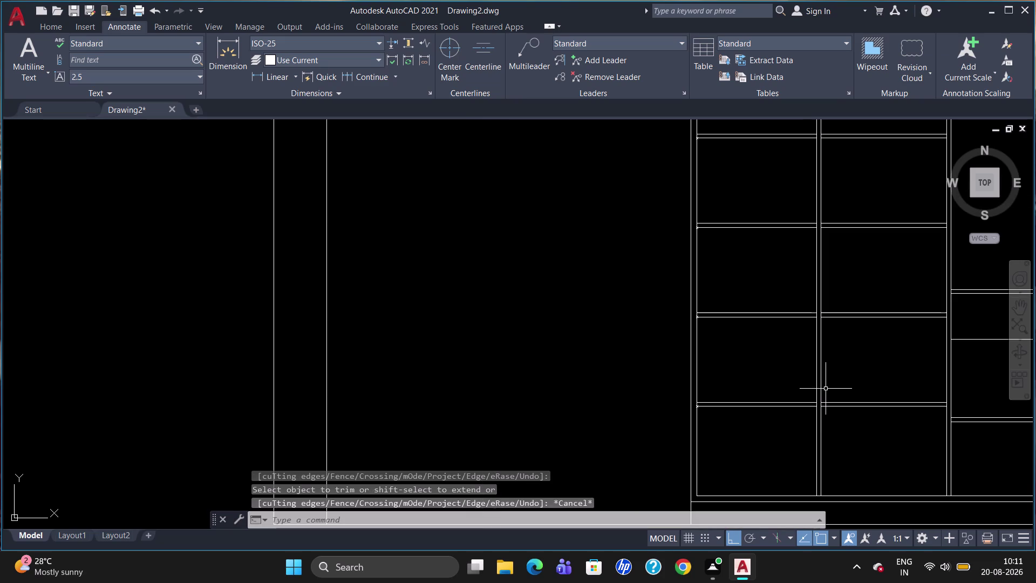
scroll(up, 3)
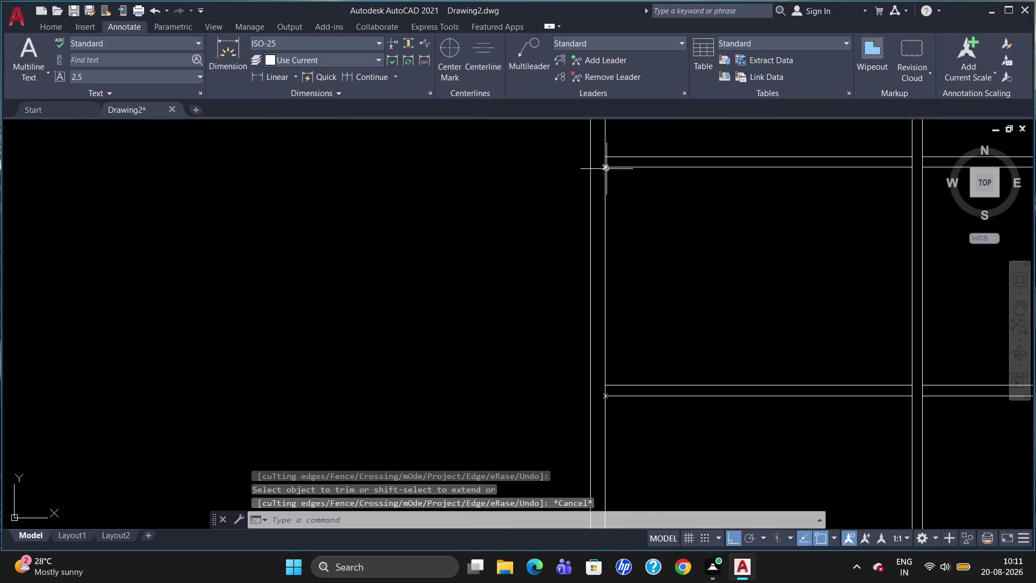
click(606, 169)
key(Escape)
scroll(up, 3)
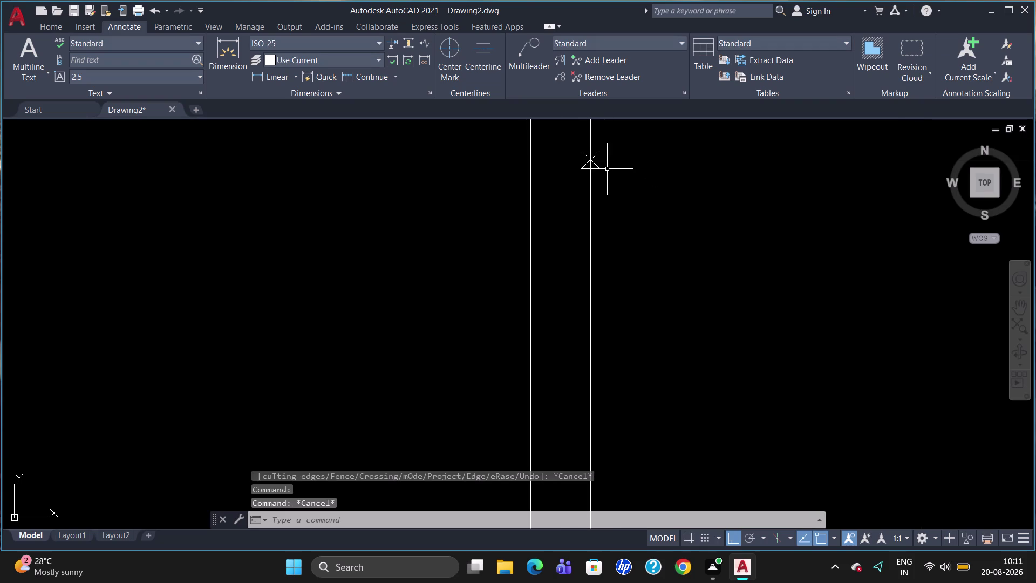
click(597, 168)
scroll(down, 3)
right_click(603, 201)
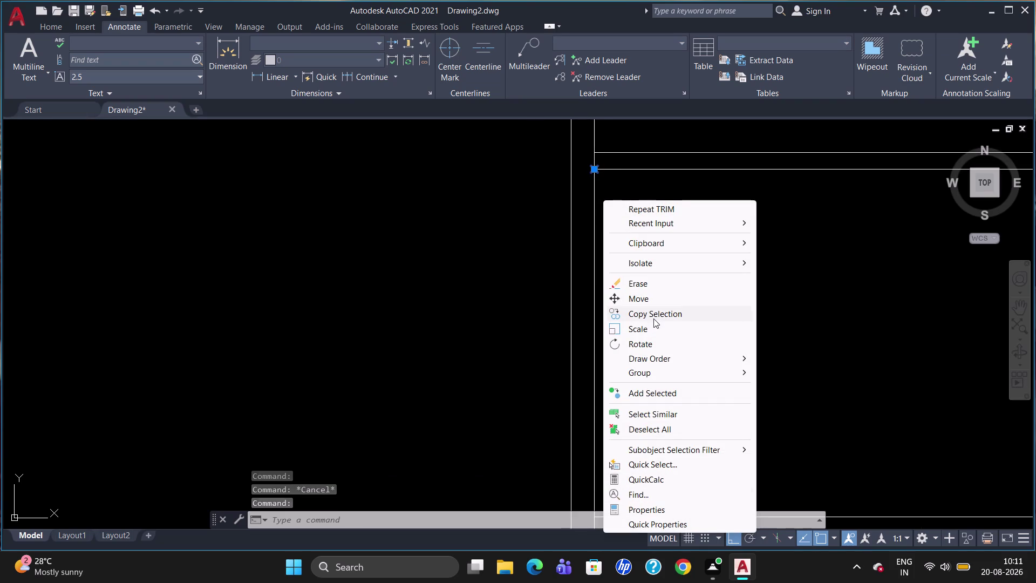
Use Select Similar on the leftover piece, delete all four, and zoom out.
click(647, 414)
scroll(down, 3)
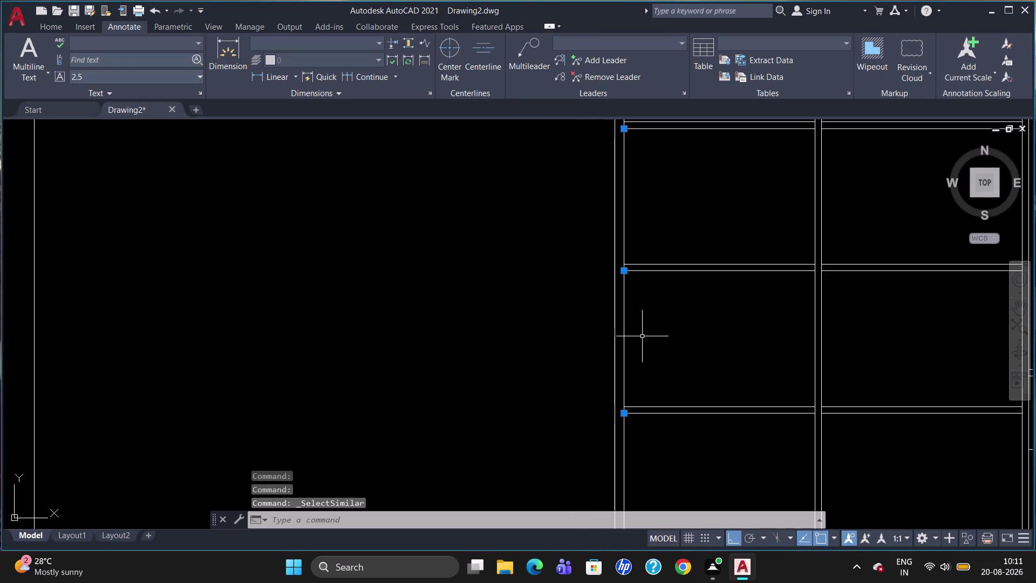
key(Delete)
scroll(down, 3)
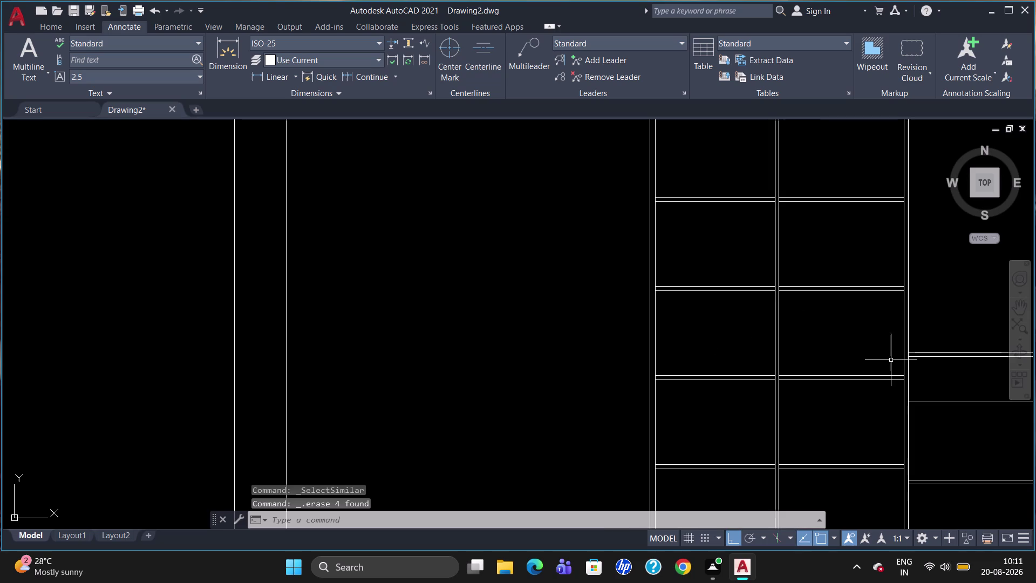
scroll(down, 3)
scroll(up, 3)
scroll(down, 3)
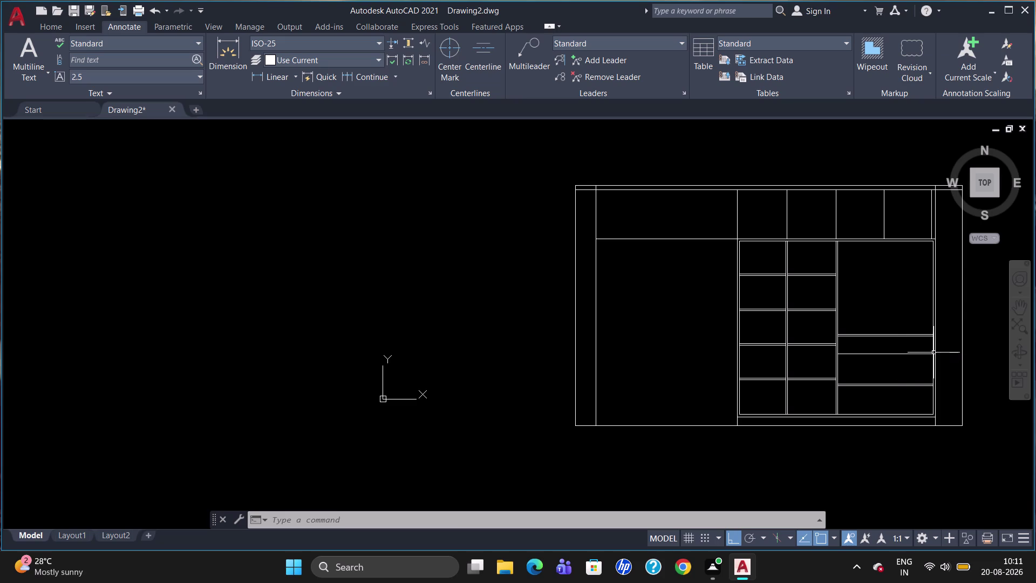
scroll(up, 3)
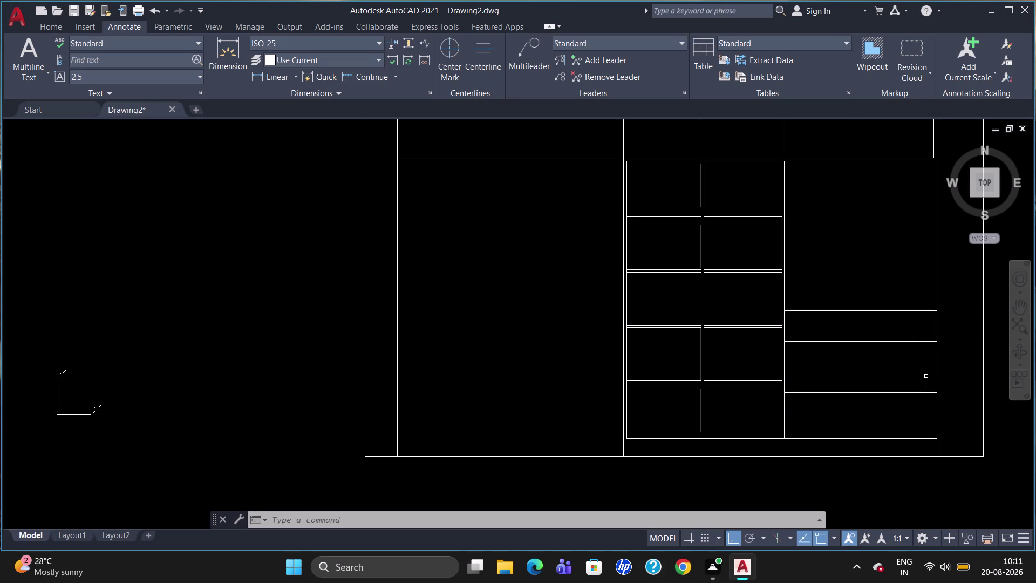
Draw the second drawer-strip shelf line ending at the compartment edge.
key(l)
key(Return)
click(924, 316)
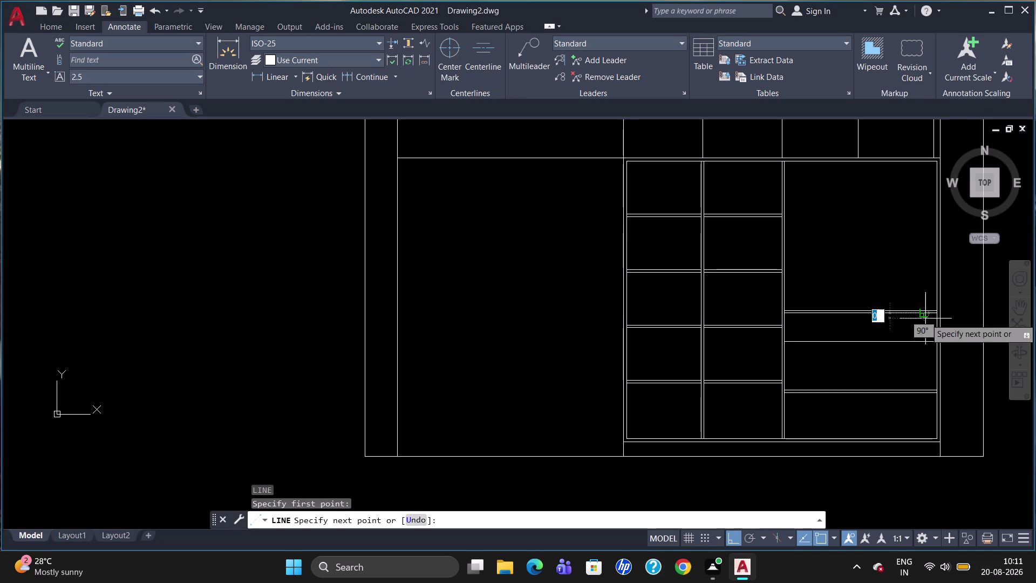
click(924, 340)
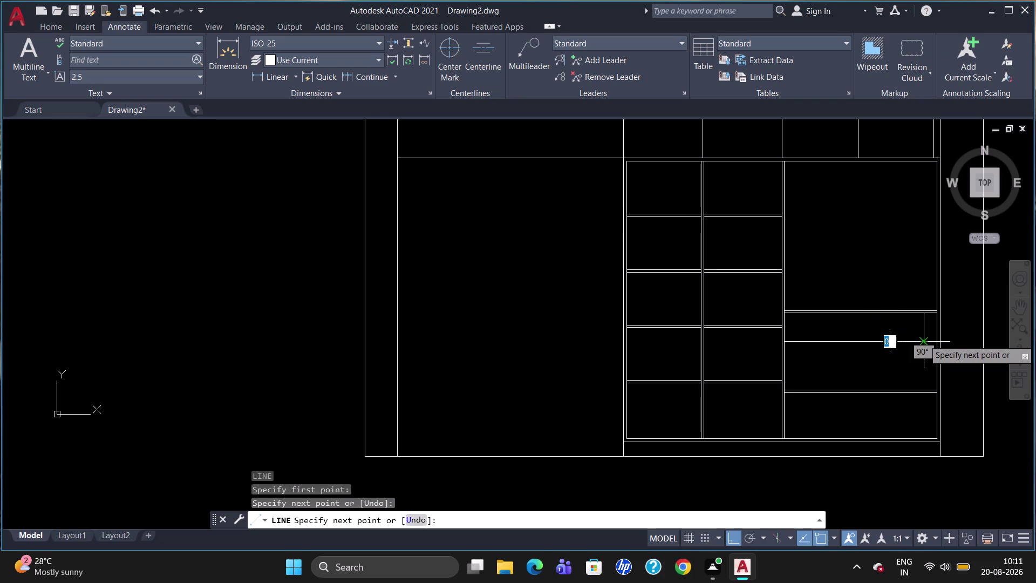
key(Escape)
Draw a short upright between the two shelf lines of the drawer strip.
key(l)
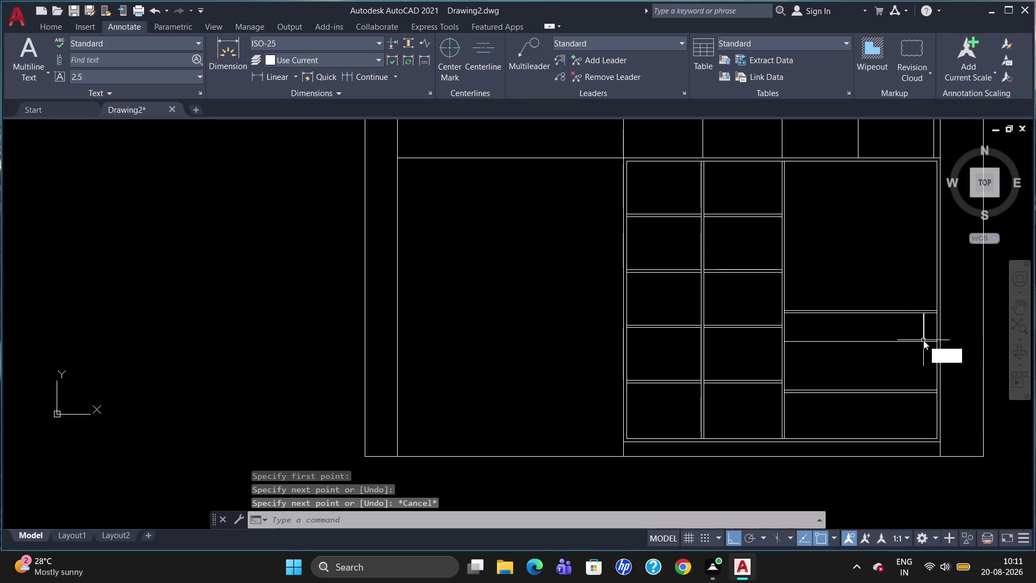
key(Return)
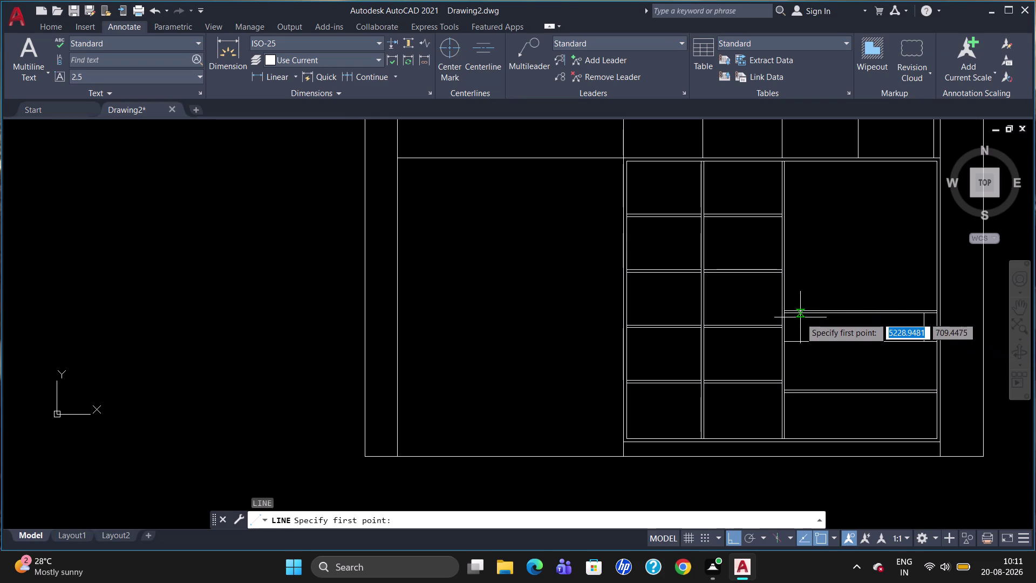
click(800, 319)
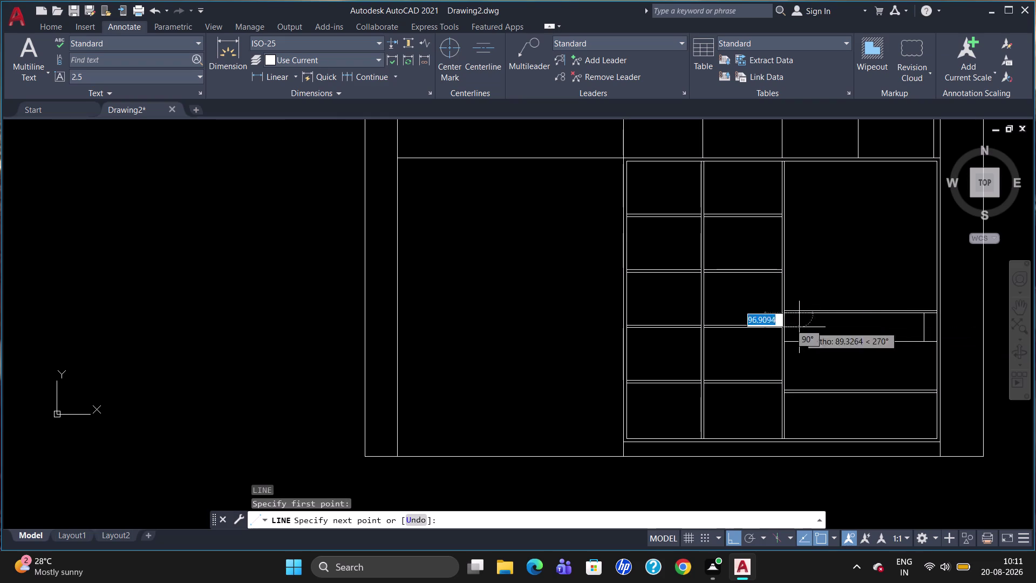
click(801, 343)
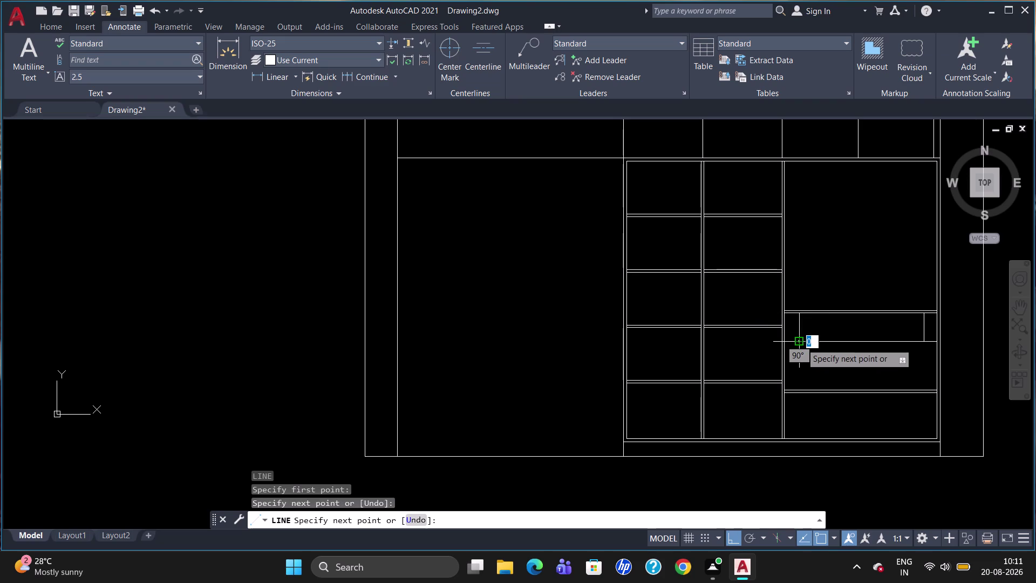
key(Escape)
scroll(down, 3)
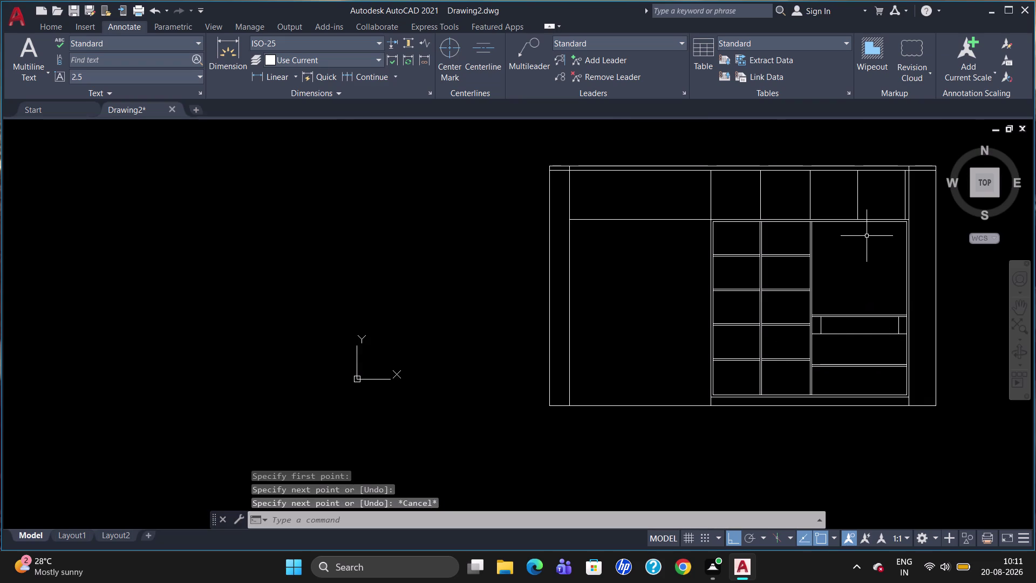
scroll(up, 3)
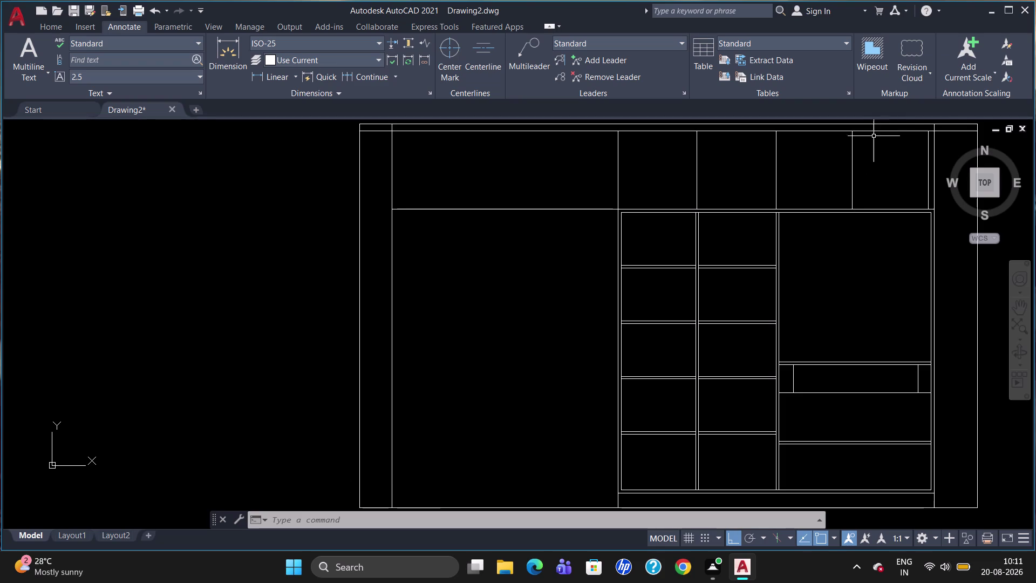
scroll(up, 3)
scroll(down, 3)
scroll(up, 3)
scroll(down, 3)
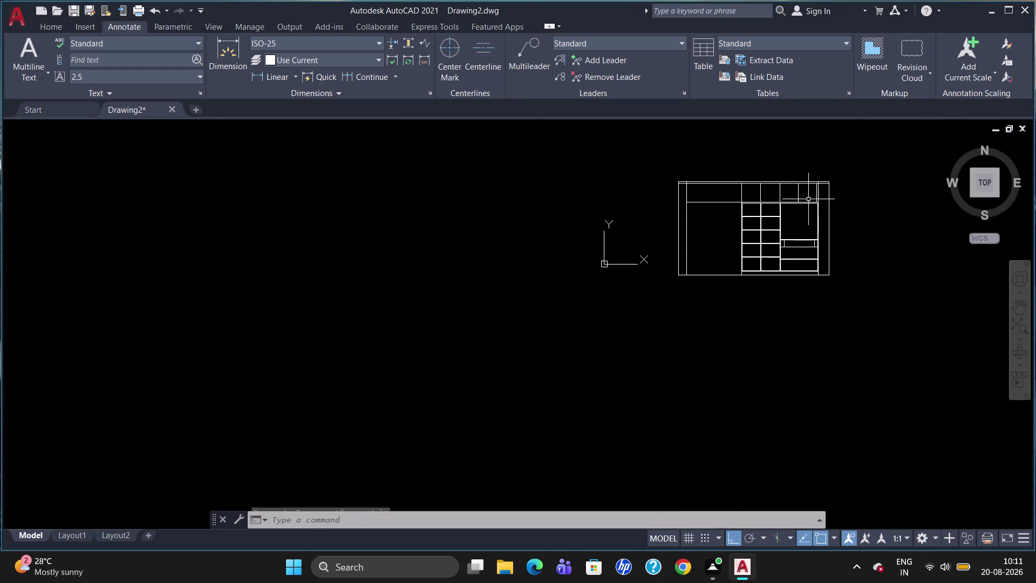
Delete the extra vertical line at the loft's right end after abandoning a trim attempt.
scroll(up, 3)
triple_click(702, 200)
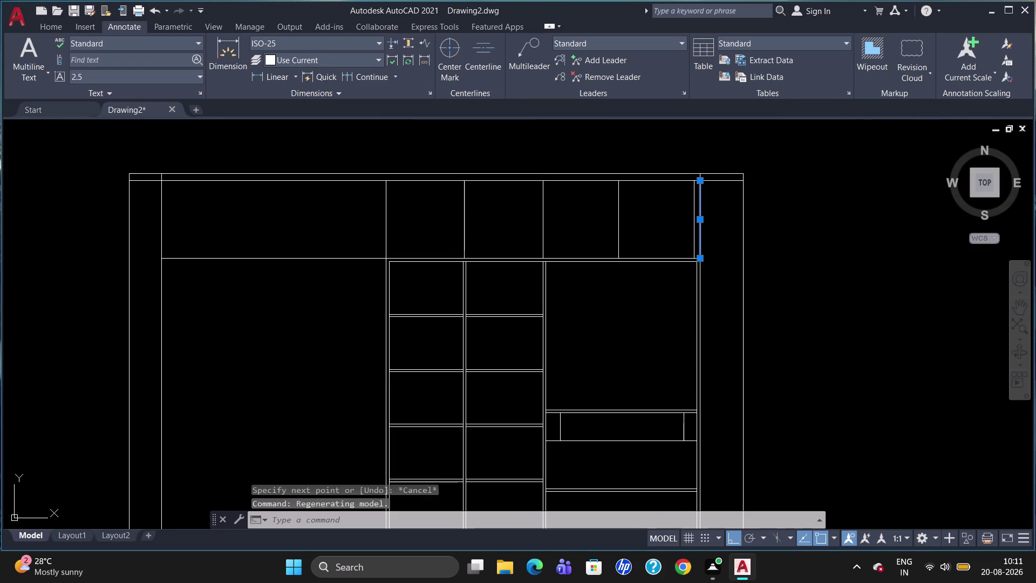
text(TR)
key(Return)
key(Return)
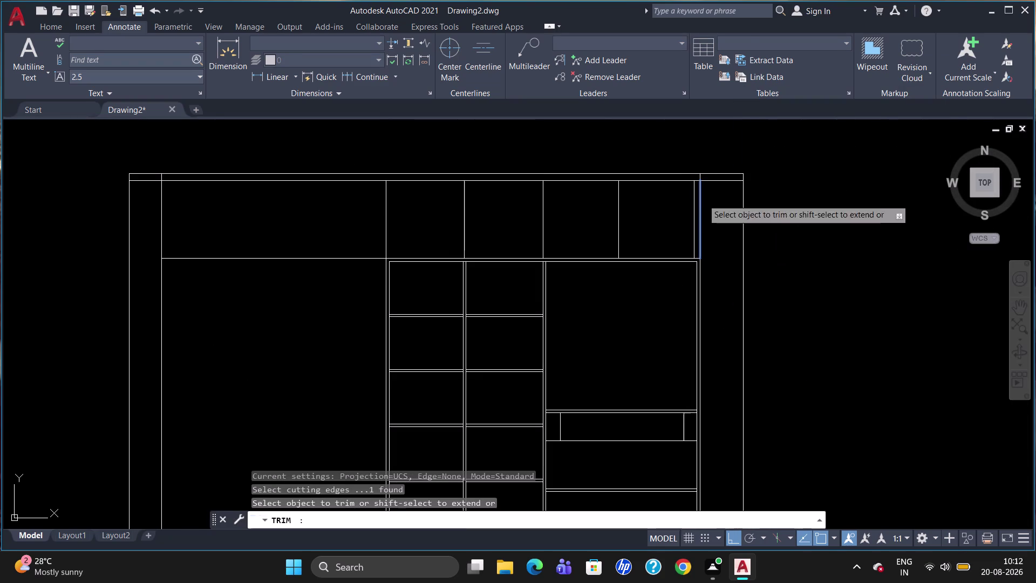
key(Return)
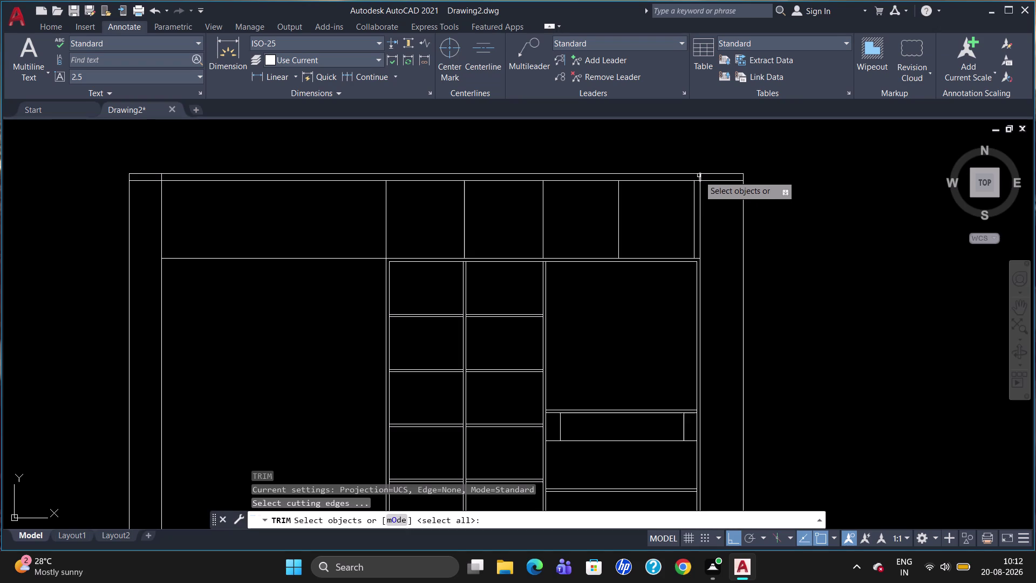
click(699, 175)
key(Escape)
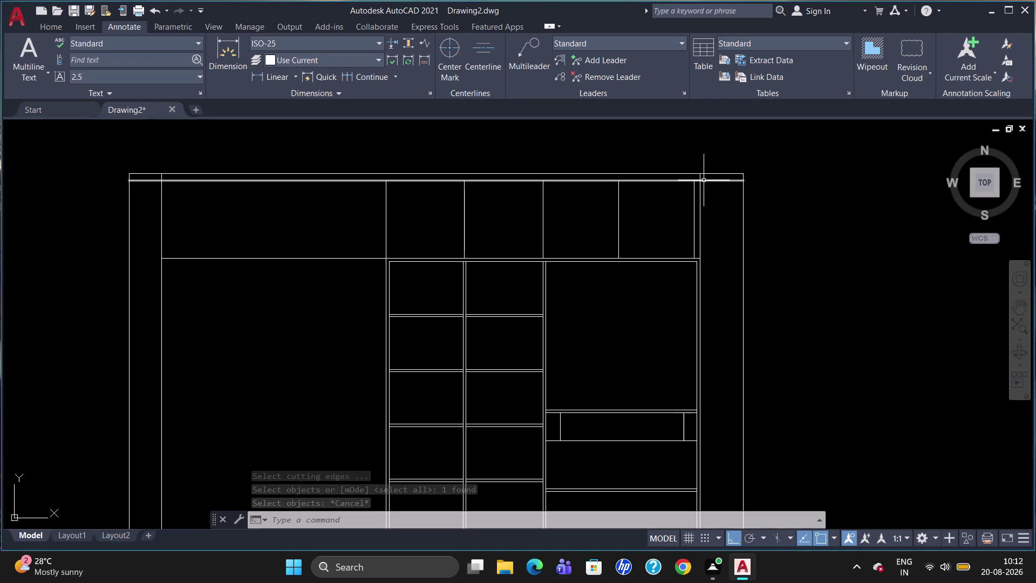
key(Escape)
key(Escape)
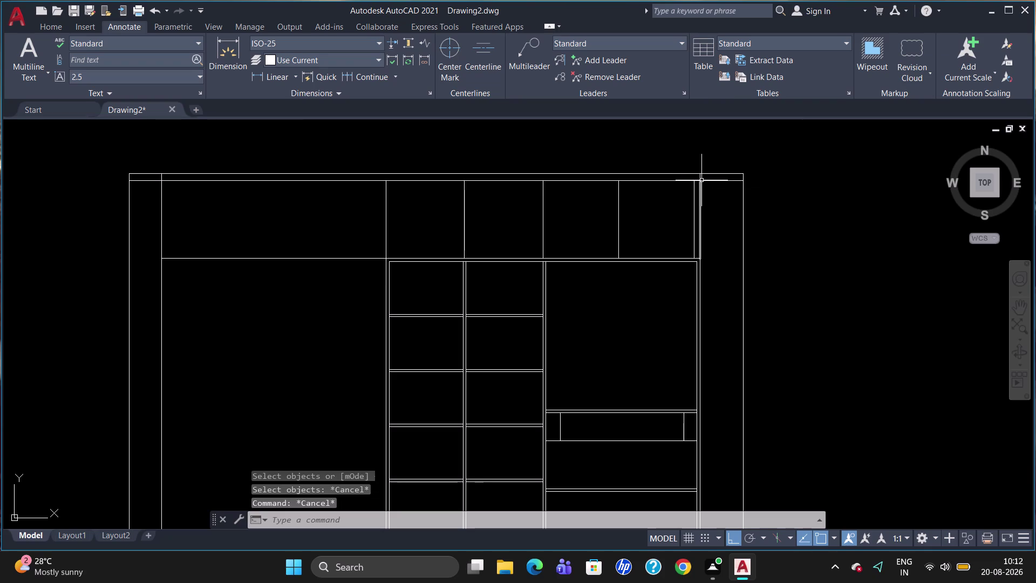
click(700, 177)
key(Delete)
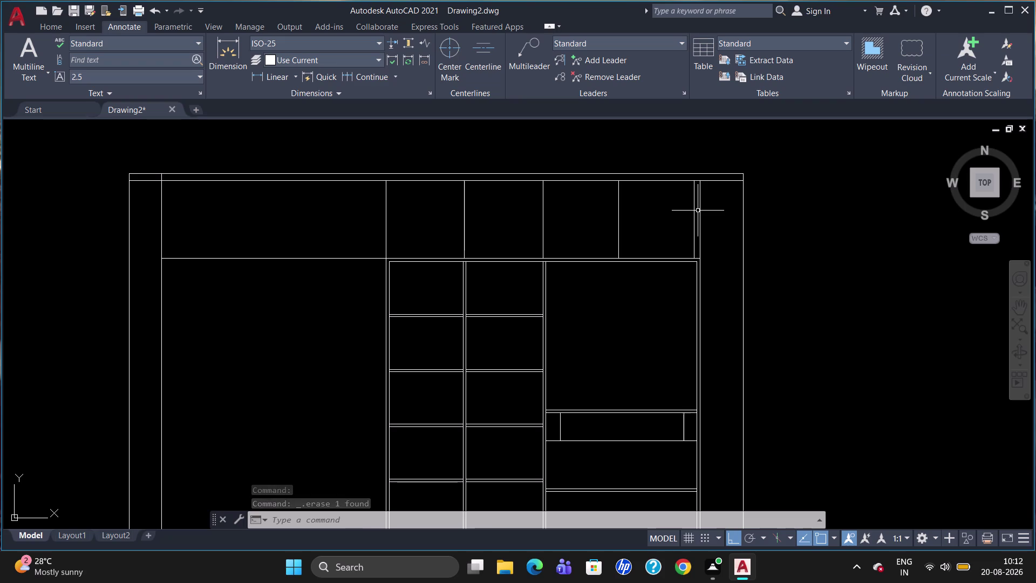
Draw a horizontal loft line tracked 150 units below the top-right corner, ending at the left side.
key(l)
key(Return)
key(t)
key(k)
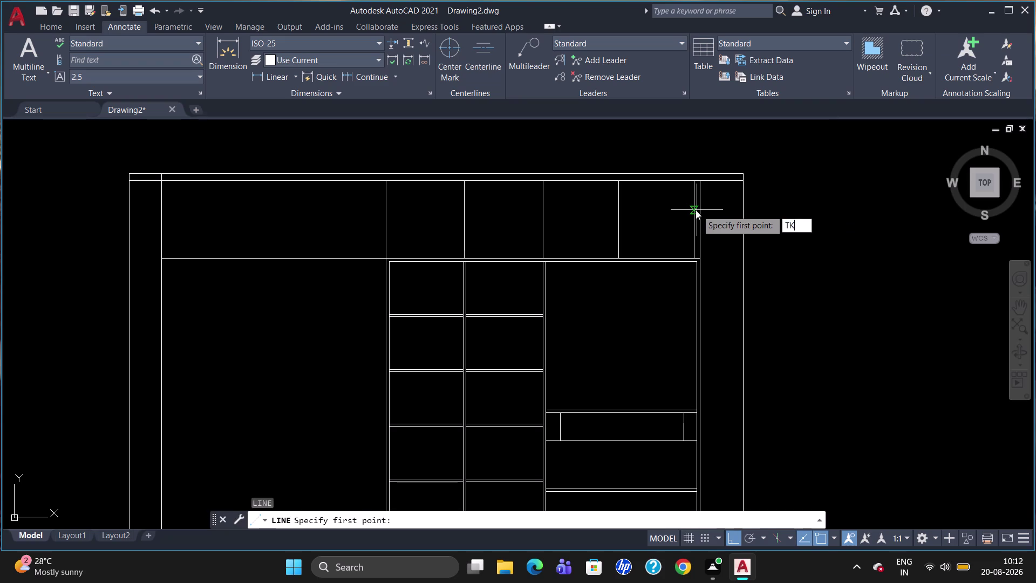
key(Return)
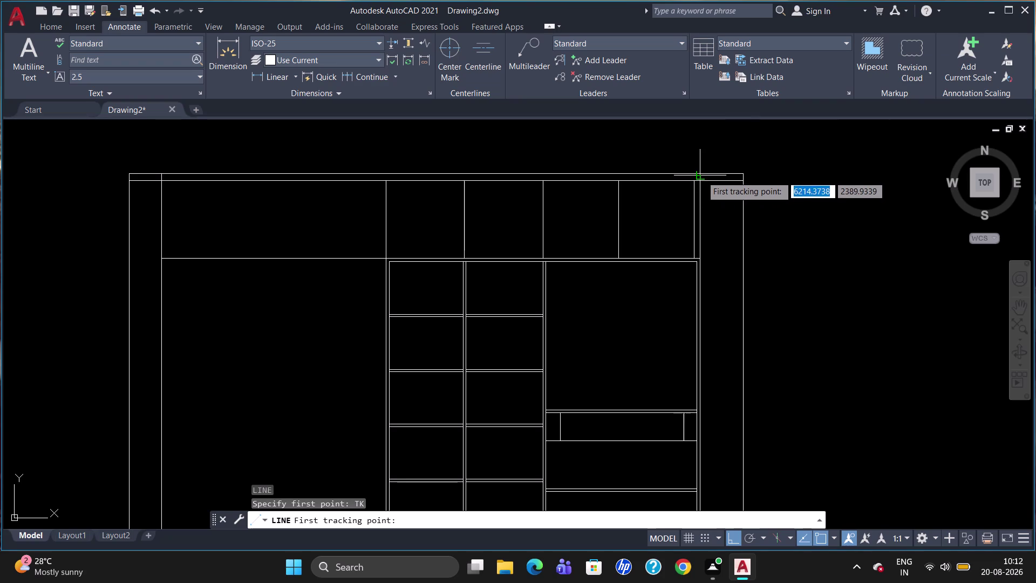
click(701, 174)
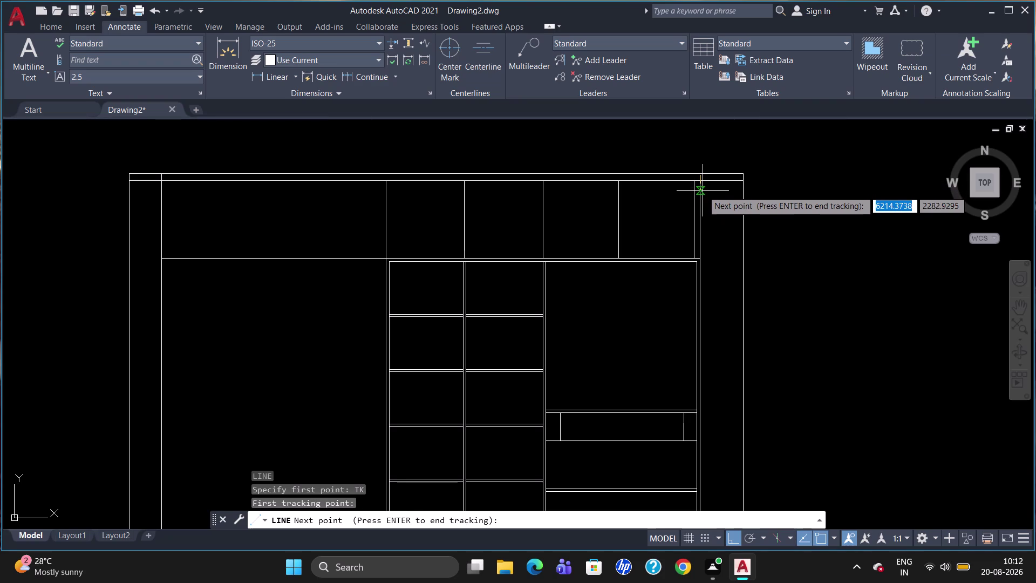
text(1)
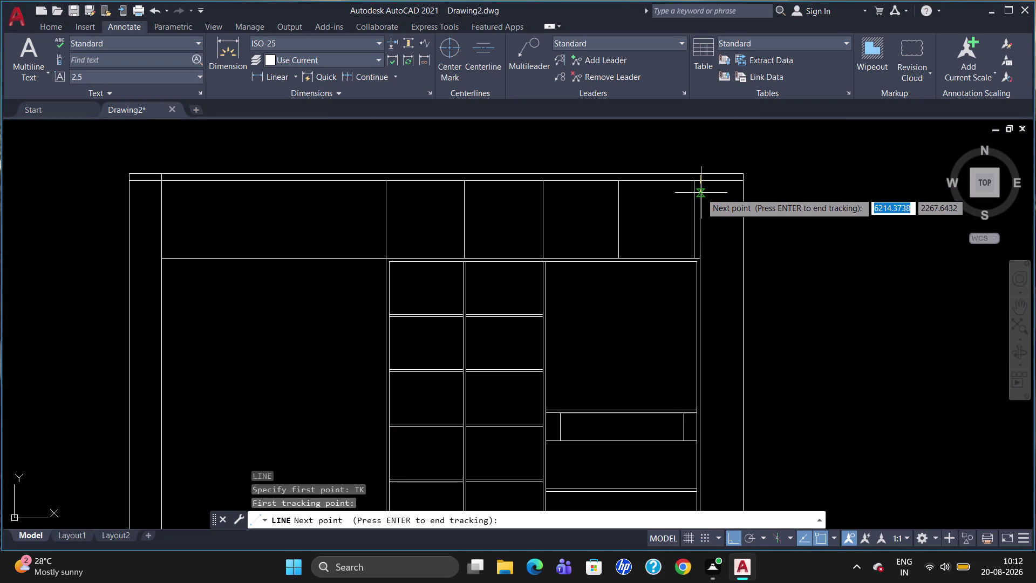
text(50)
key(Return)
key(Return)
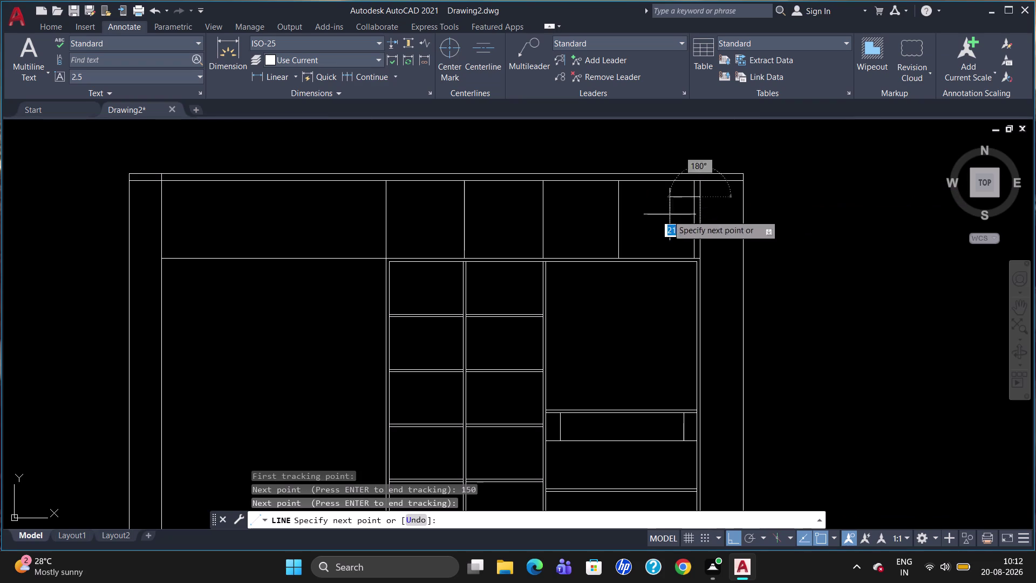
click(165, 194)
key(Escape)
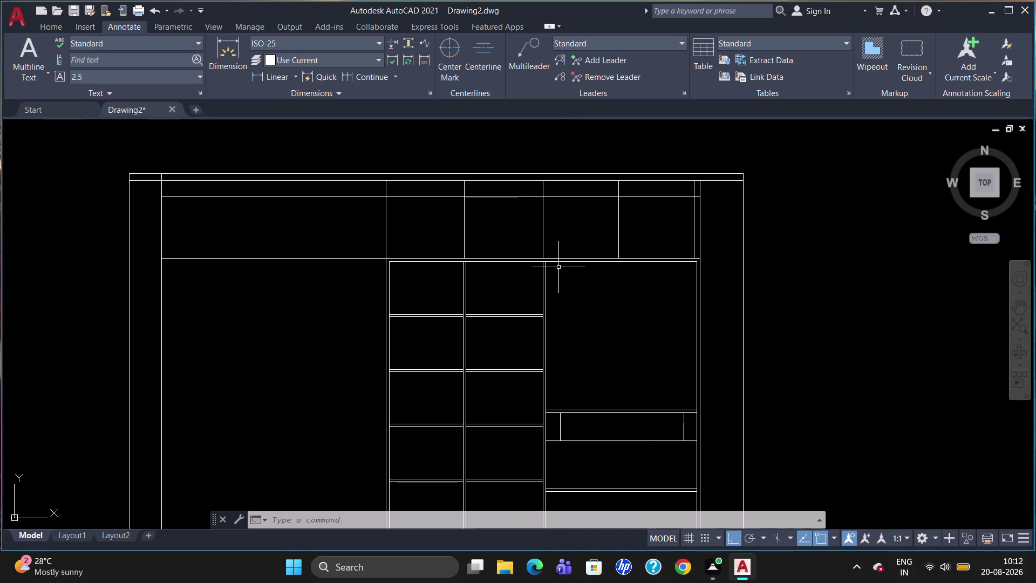
scroll(down, 3)
scroll(up, 3)
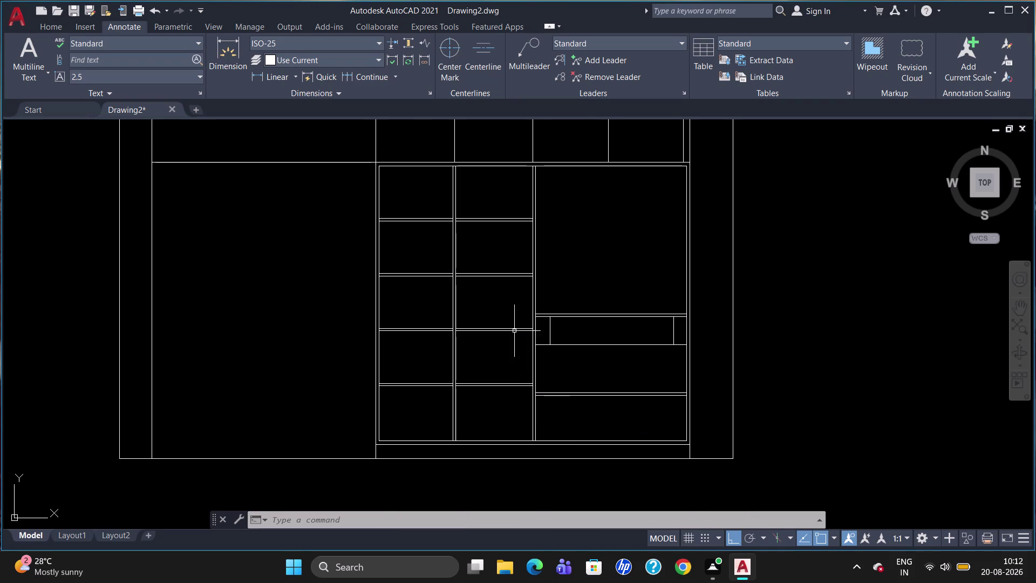
click(44, 22)
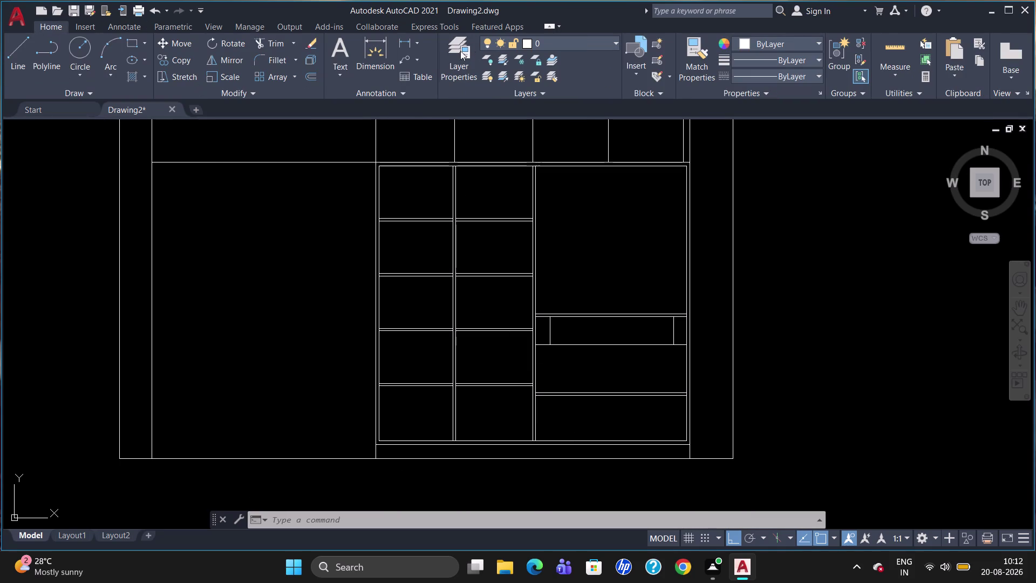
Create Layer1 in Layer Properties and assign it colour 40.
click(448, 52)
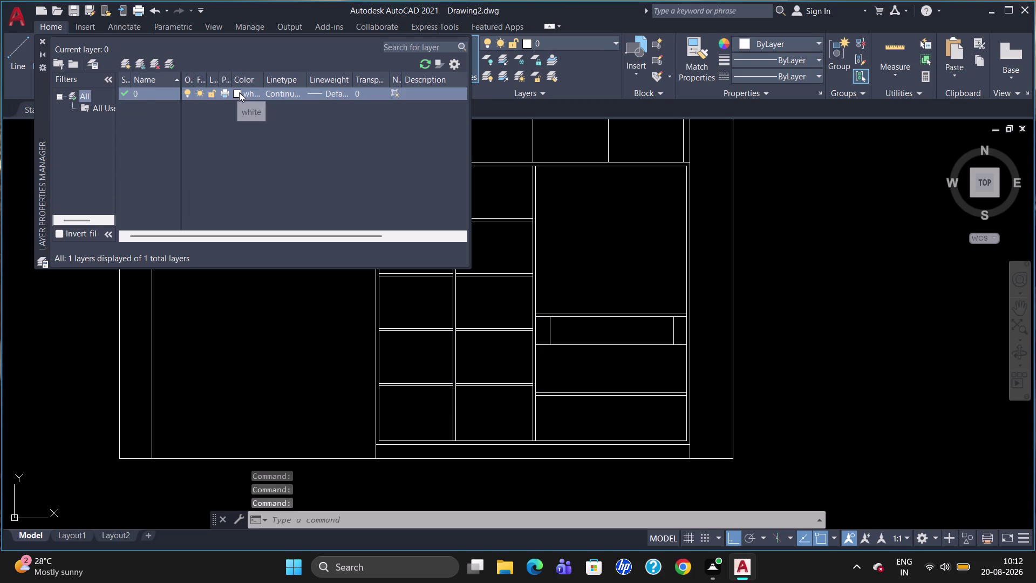
click(124, 68)
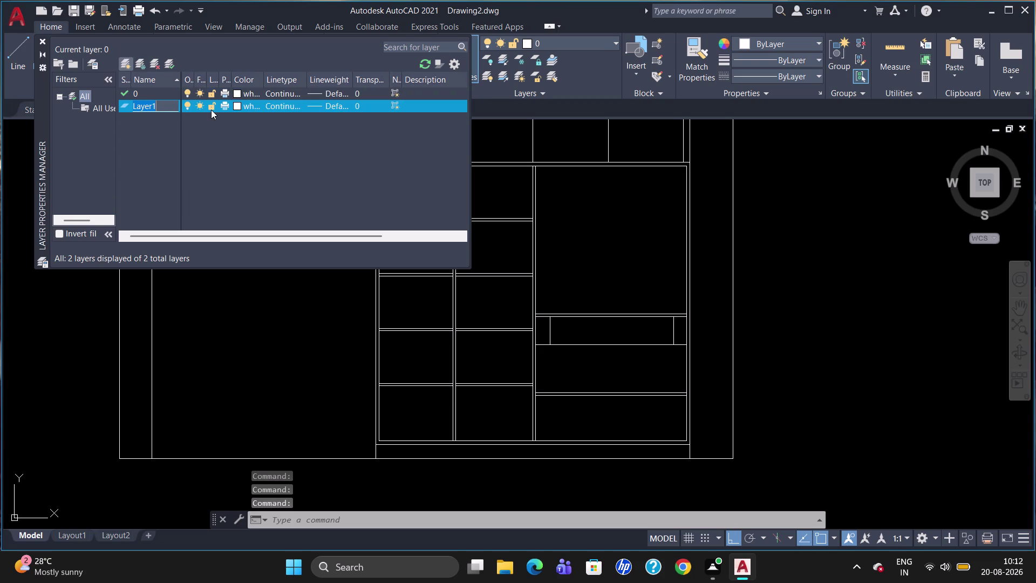
click(236, 105)
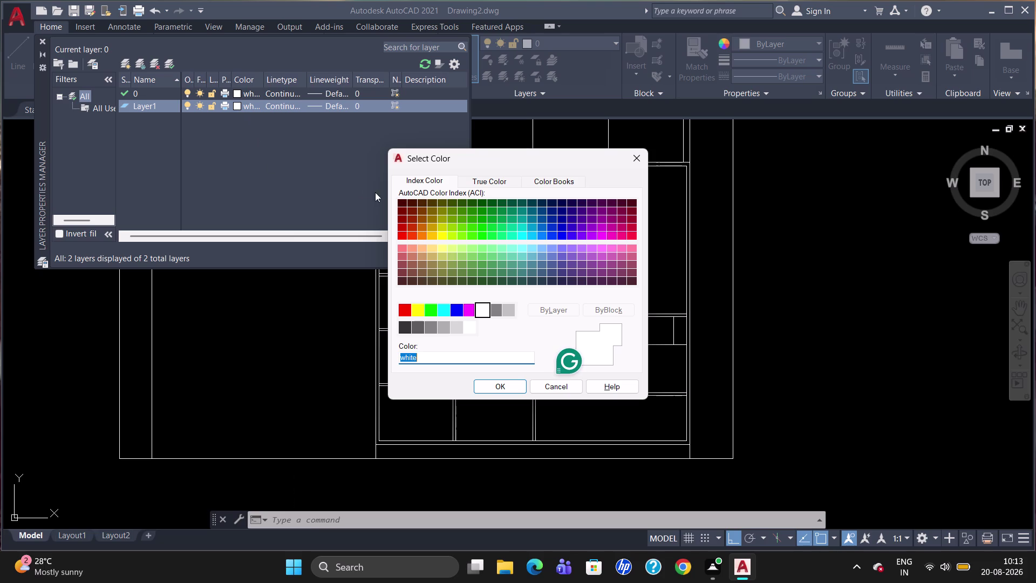
click(433, 235)
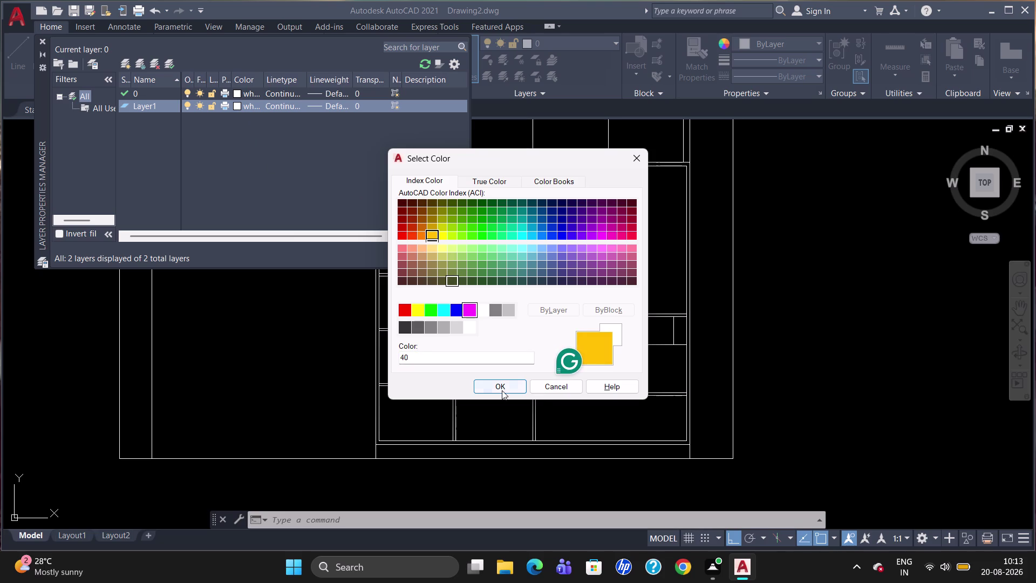
click(503, 389)
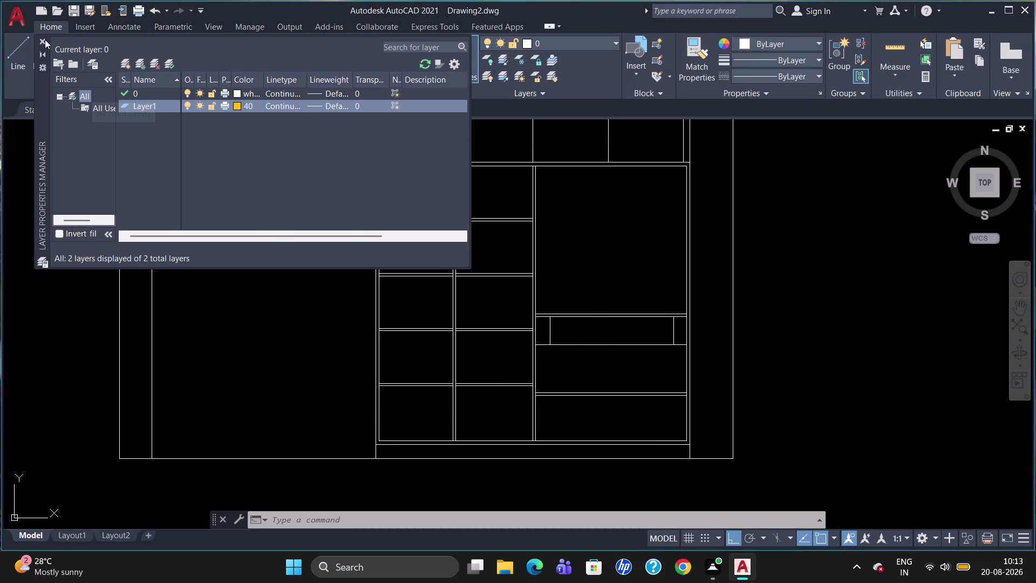
click(44, 39)
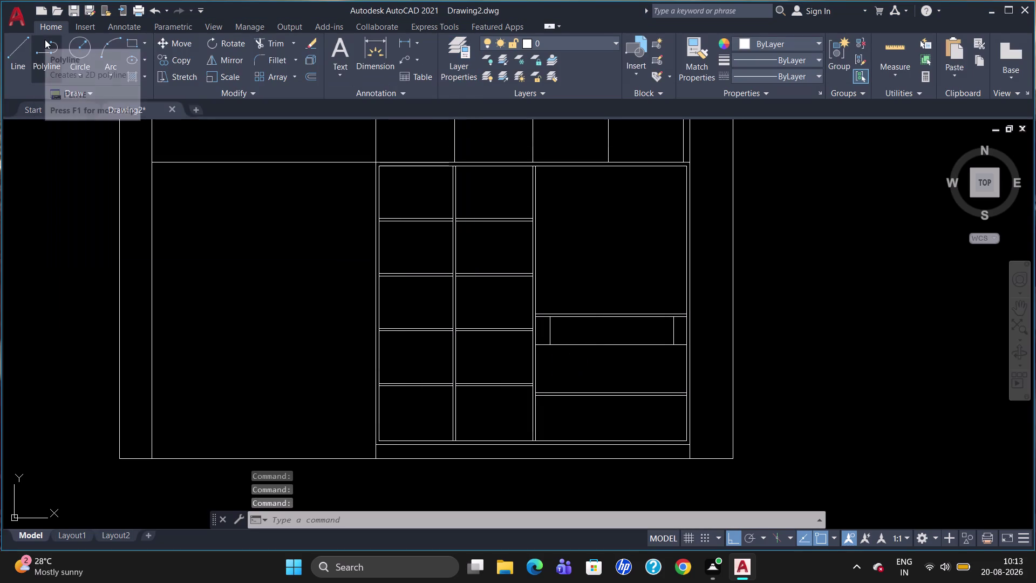